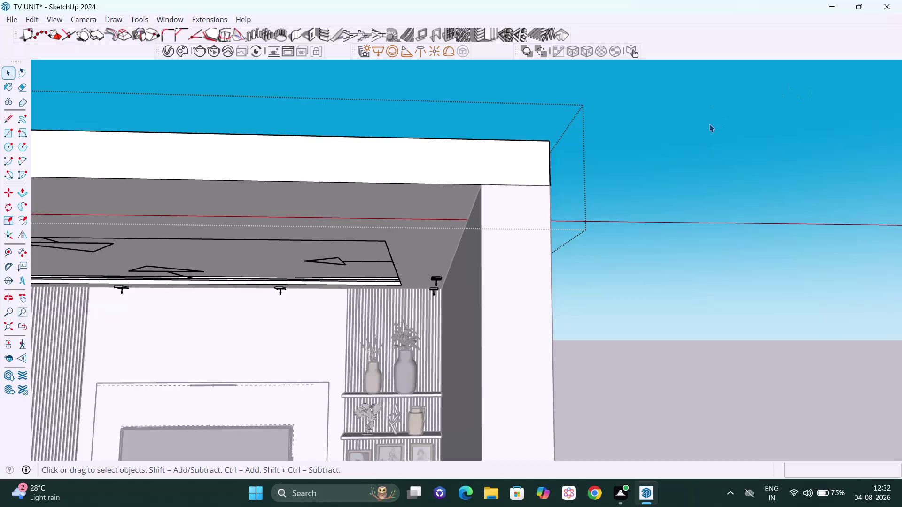
Pan and orbit the view toward the room's right ceiling corner.
key(h)
drag(588, 216, 808, 207)
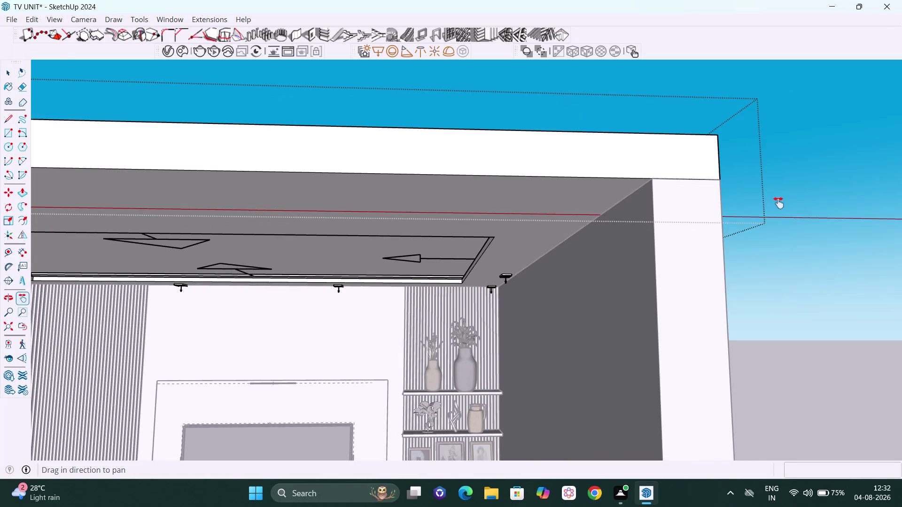
drag(486, 211, 632, 211)
middle_drag(652, 233, 586, 162)
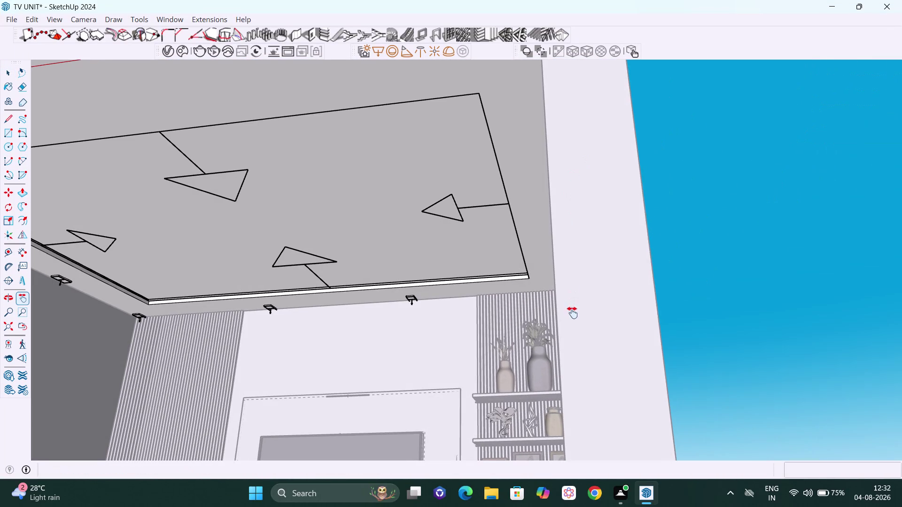
drag(589, 315, 835, 308)
scroll(up, 3)
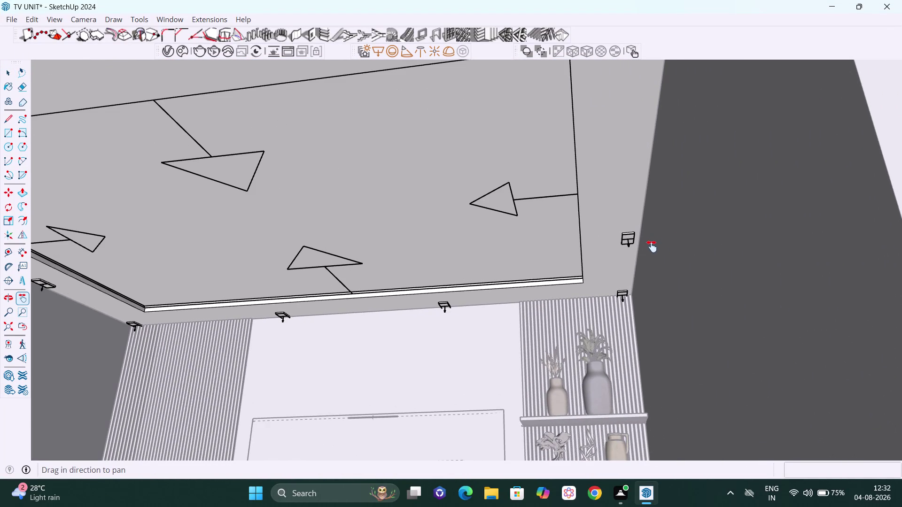
key(space)
scroll(down, 3)
middle_drag(691, 215, 688, 286)
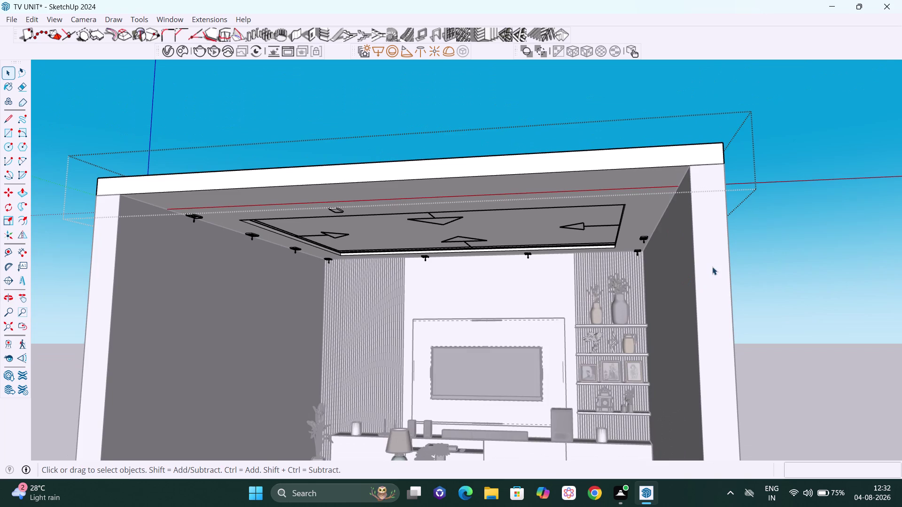
click(712, 266)
middle_drag(713, 264, 713, 286)
click(713, 273)
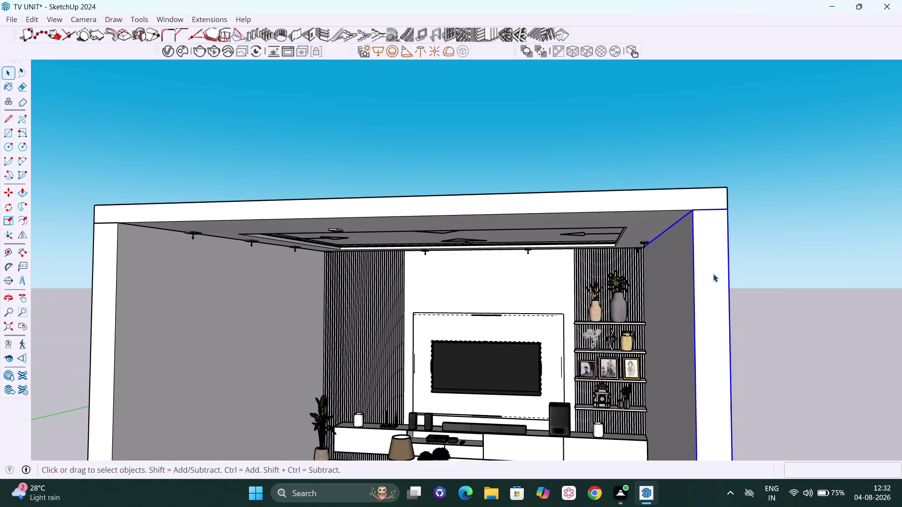
key(ctrl+h)
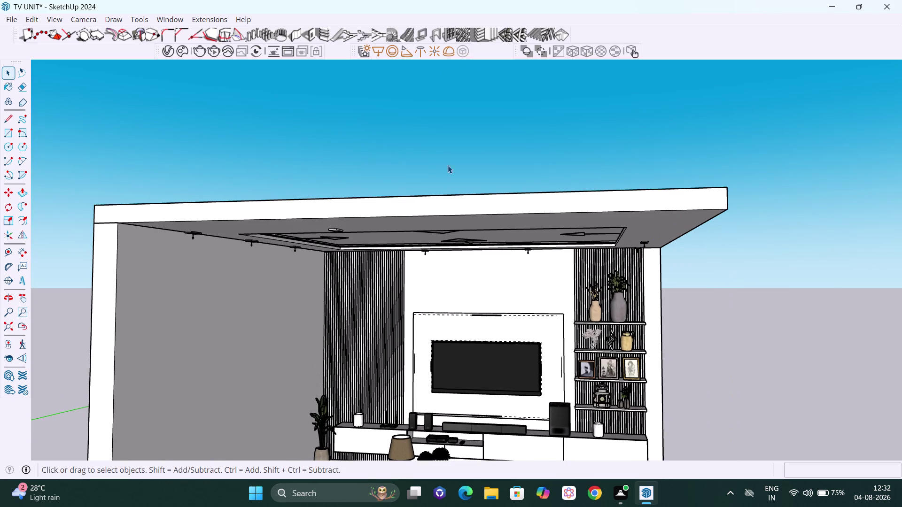
Open the ceiling group for editing and box-select the loose fixture in the border strip.
middle_drag(610, 242, 544, 173)
scroll(up, 3)
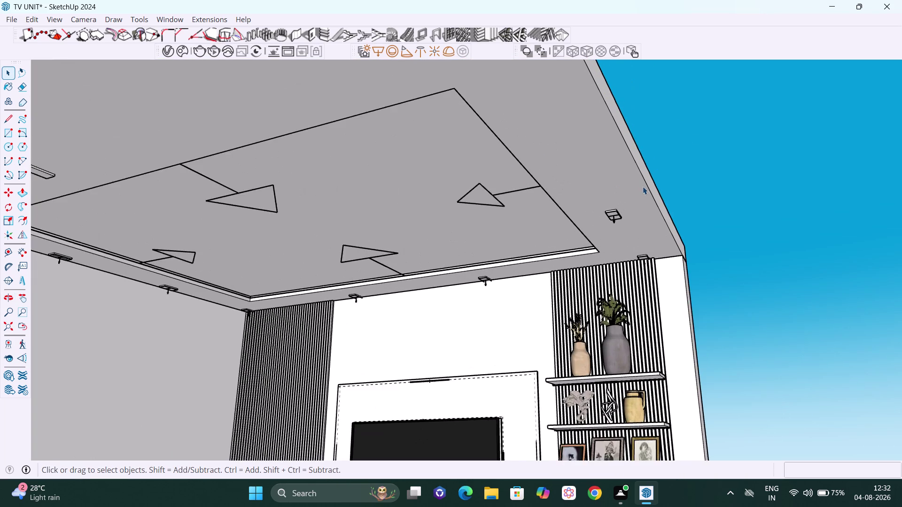
scroll(up, 3)
middle_drag(616, 211, 612, 188)
scroll(up, 3)
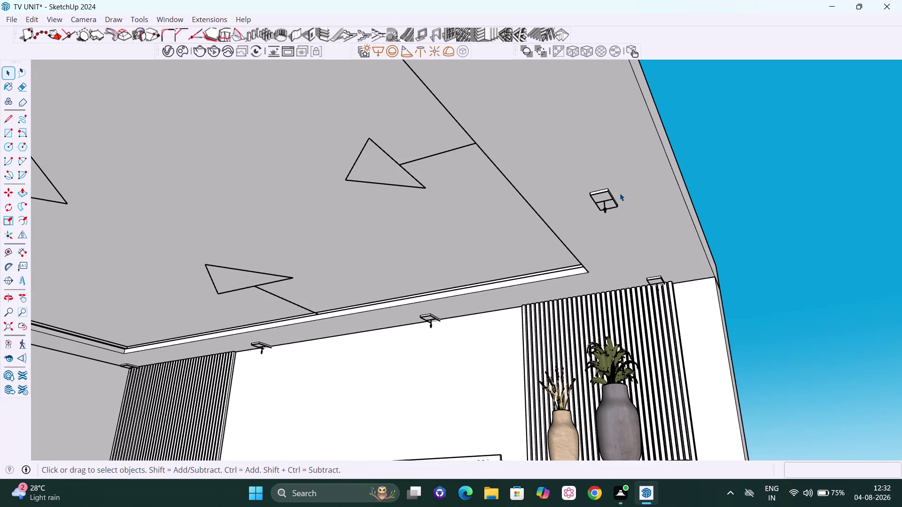
middle_drag(619, 193, 625, 169)
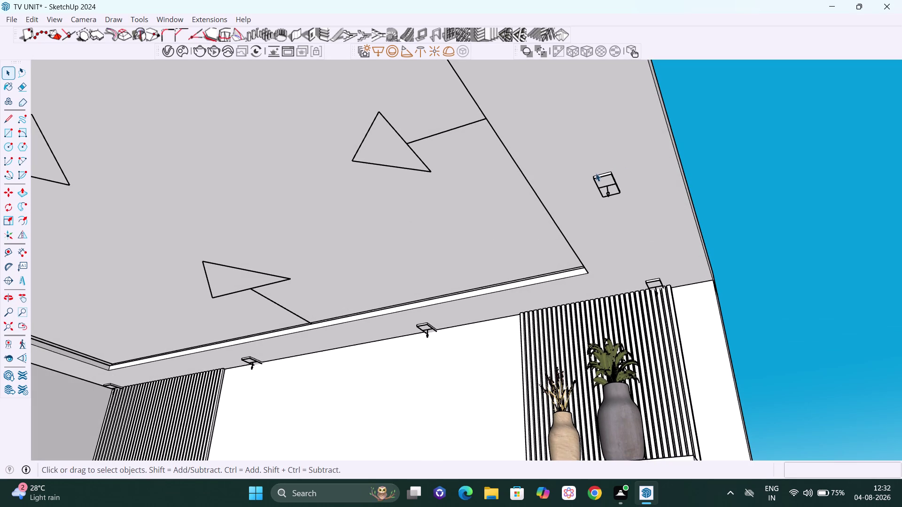
click(597, 176)
double_click(597, 176)
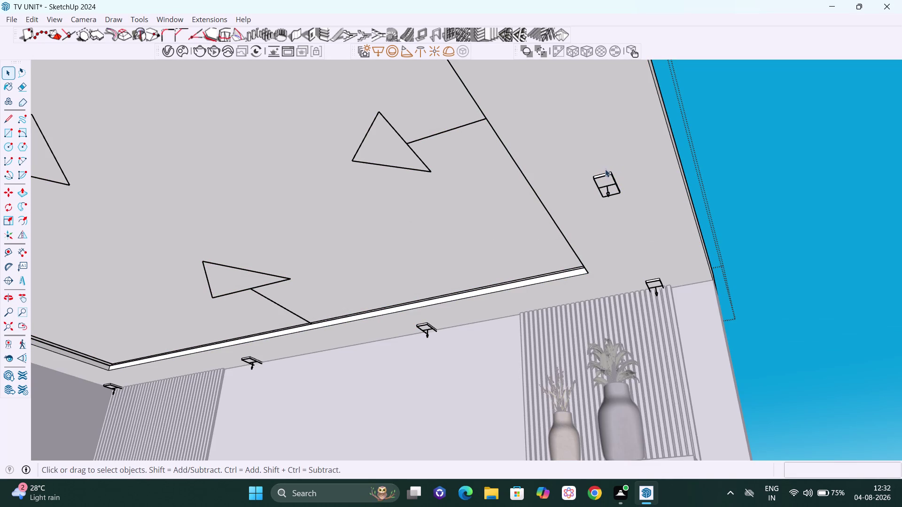
drag(617, 167, 600, 192)
drag(600, 192, 593, 195)
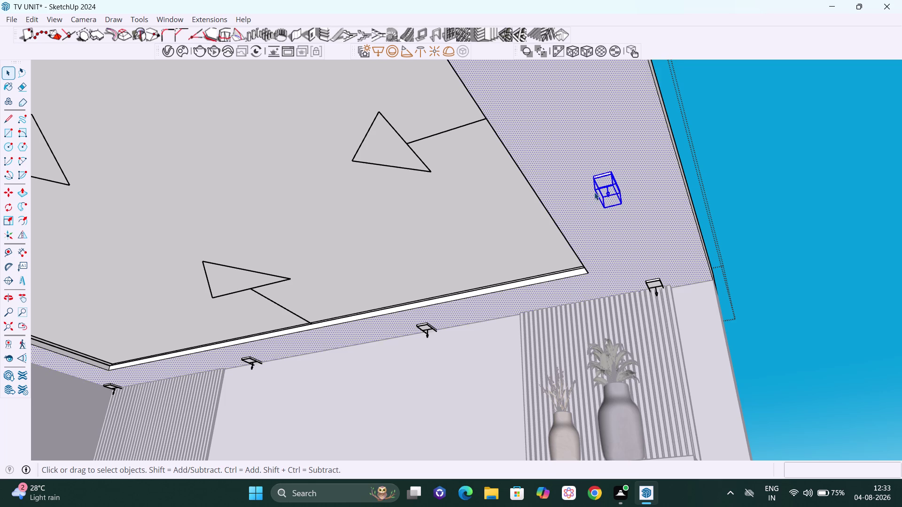
Delete the loose fixture, inspect the ceiling, then undo the deletion.
click(575, 174)
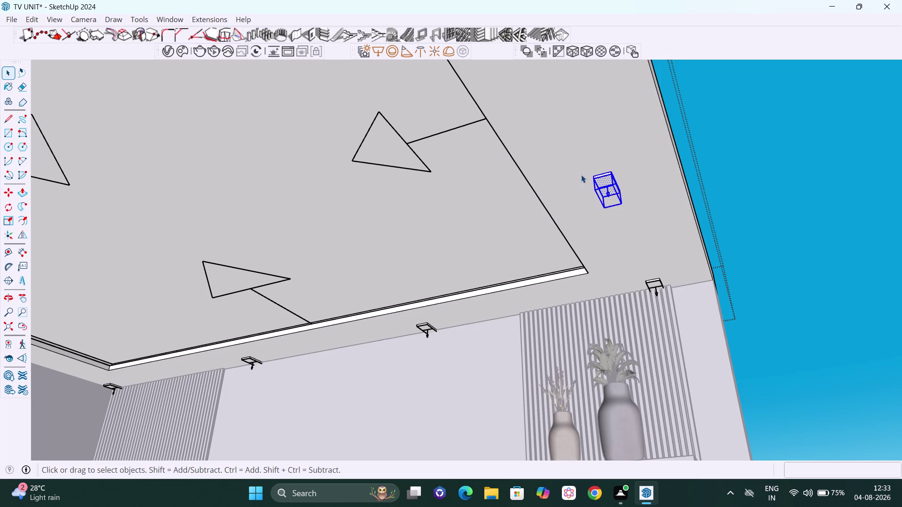
key(Delete)
scroll(down, 3)
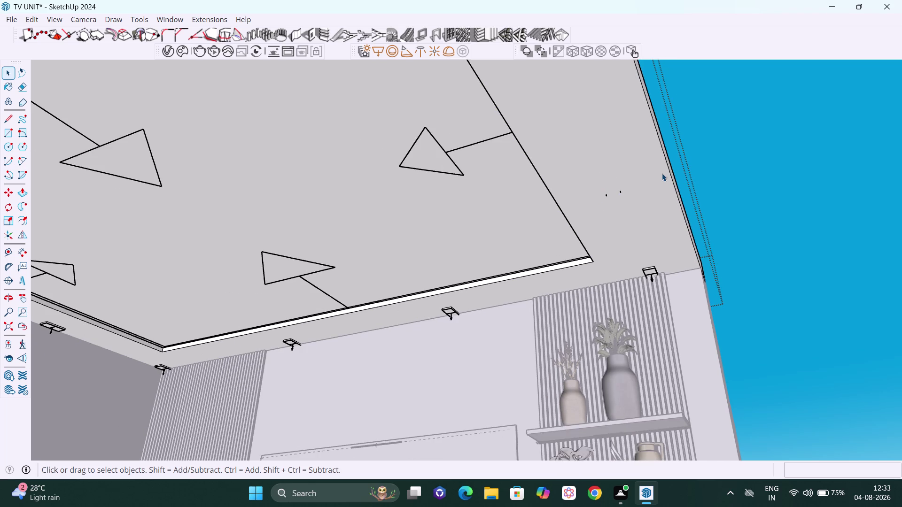
middle_drag(638, 182, 527, 308)
scroll(down, 3)
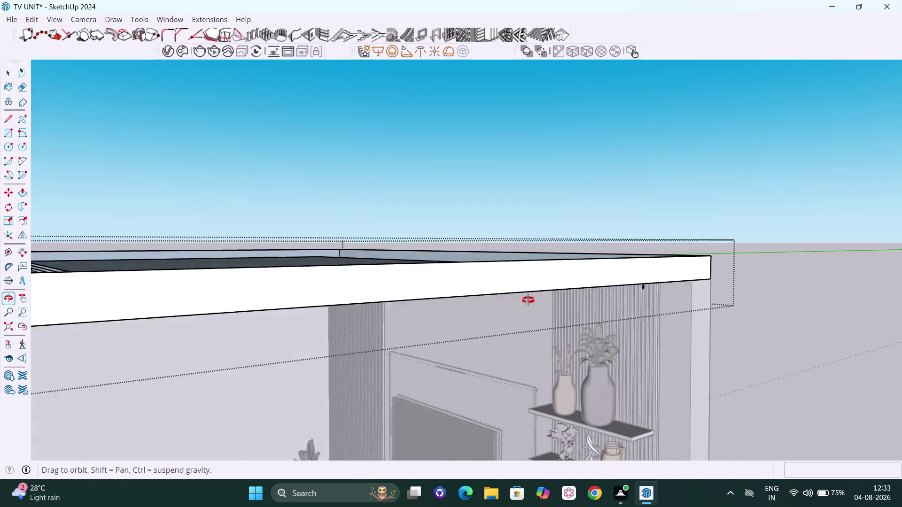
middle_drag(527, 308, 552, 248)
key(ctrl+z)
Box-select part of the restored fixture and delete it.
middle_drag(564, 236, 528, 365)
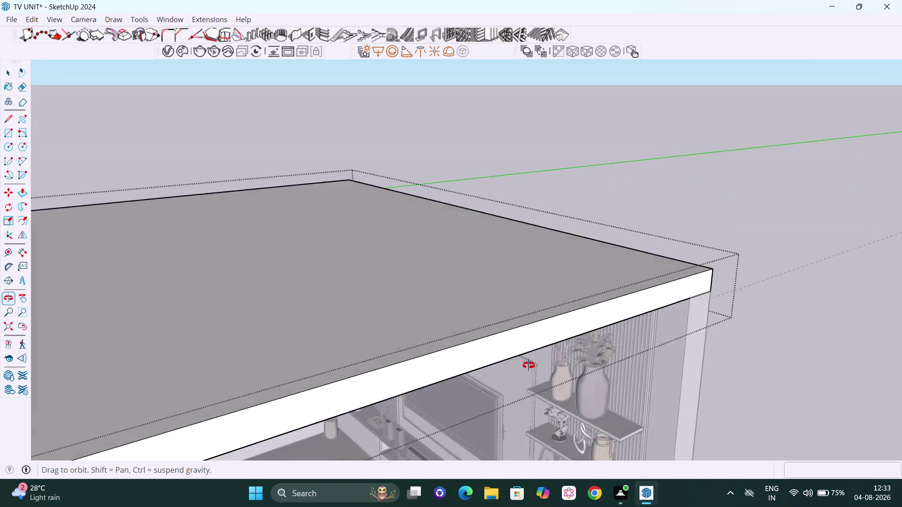
middle_drag(528, 365, 626, 189)
scroll(up, 3)
middle_drag(565, 230, 611, 183)
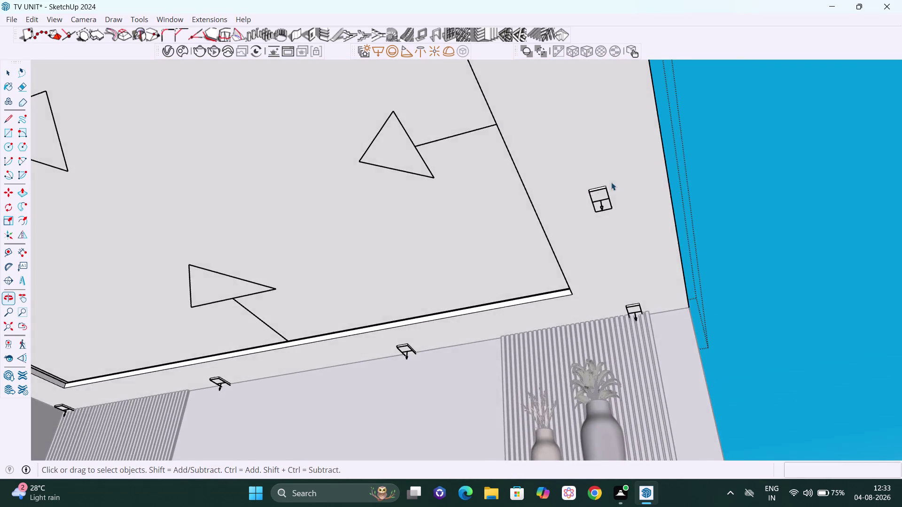
scroll(up, 3)
drag(579, 185, 627, 208)
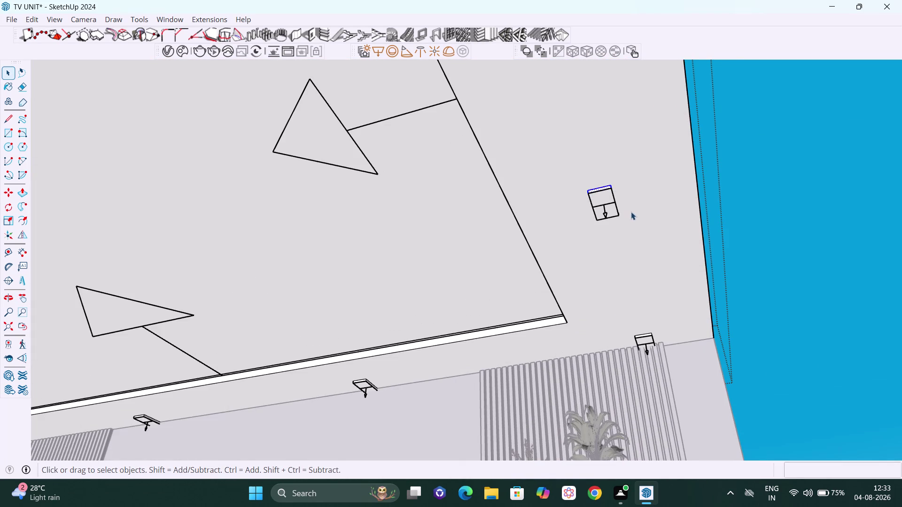
key(Delete)
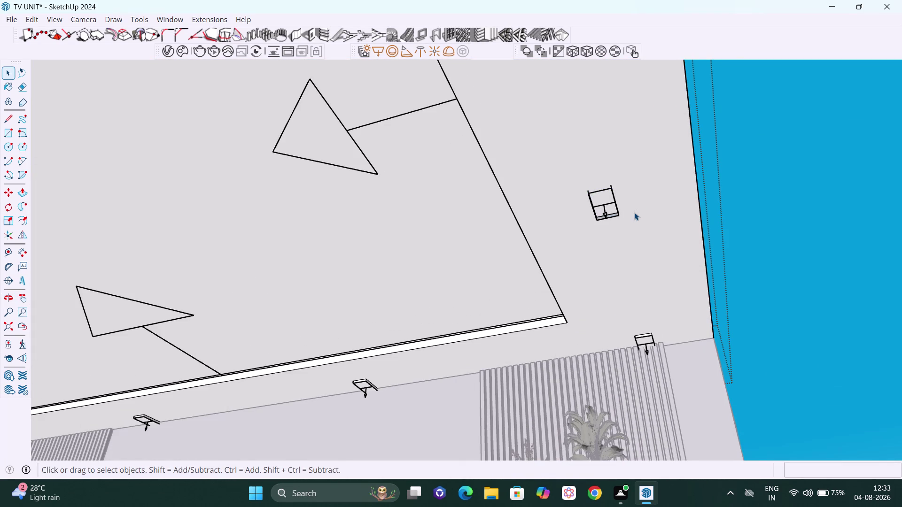
Select the remaining loose fixture from below and delete it.
middle_drag(647, 187, 548, 172)
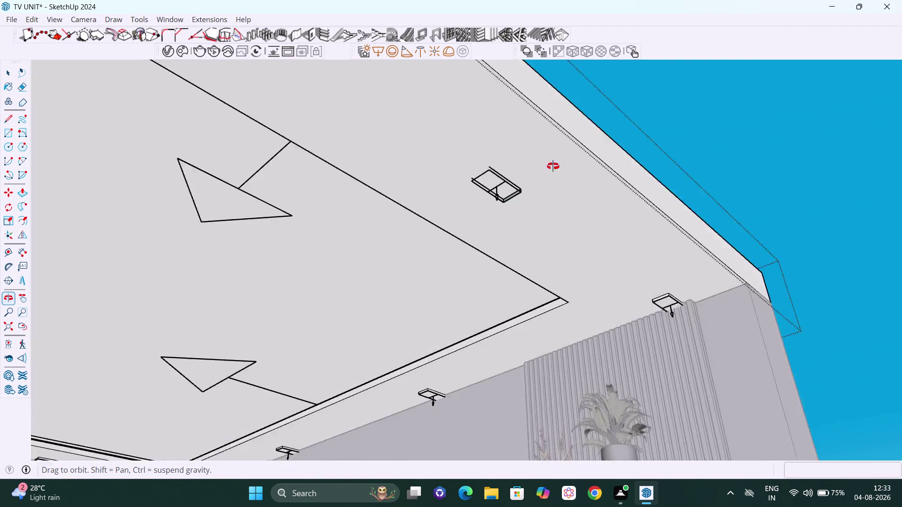
middle_drag(549, 172, 598, 145)
scroll(down, 3)
middle_drag(585, 156, 606, 146)
click(566, 165)
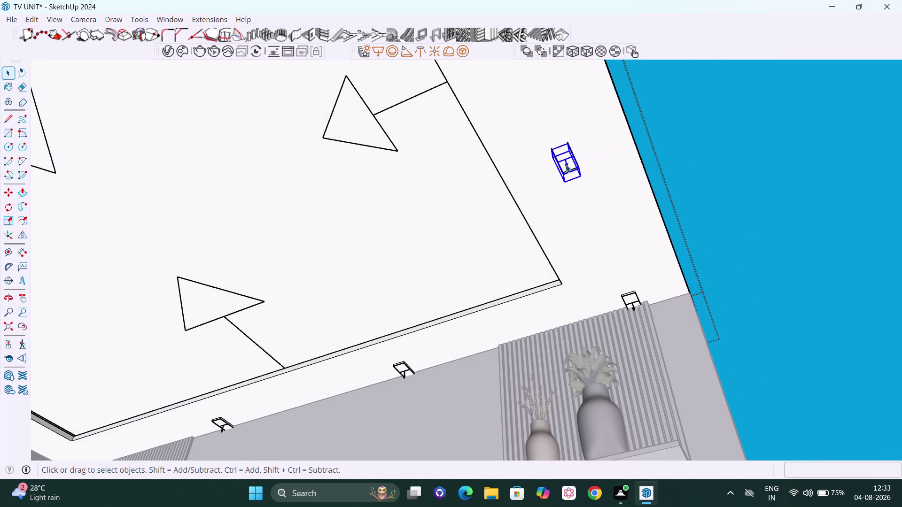
key(Delete)
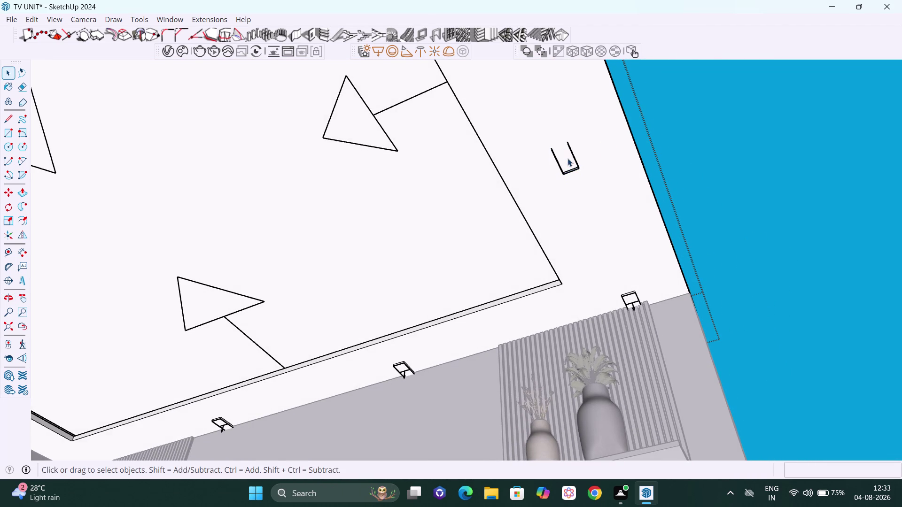
Erase the fixture's leftover lines and stray point, then select the border ceiling strip.
key(e)
drag(573, 140, 551, 164)
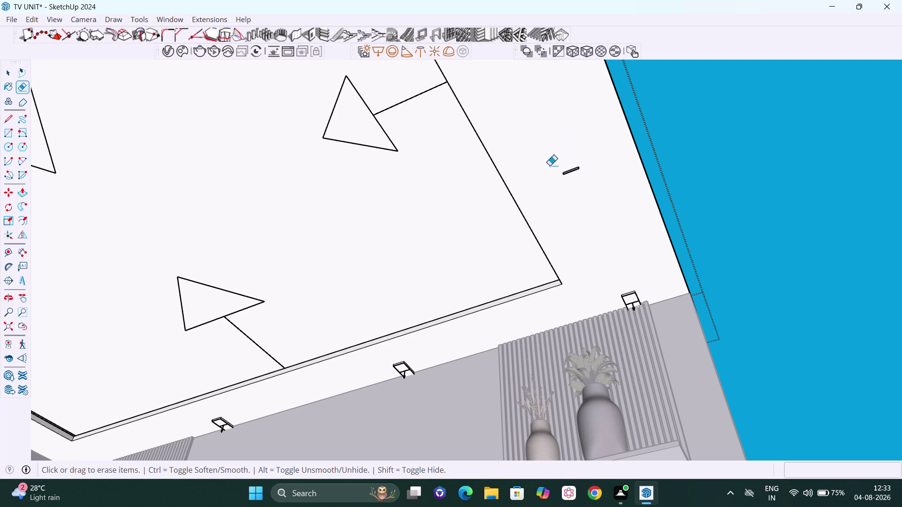
drag(582, 163, 555, 180)
middle_drag(630, 150, 544, 163)
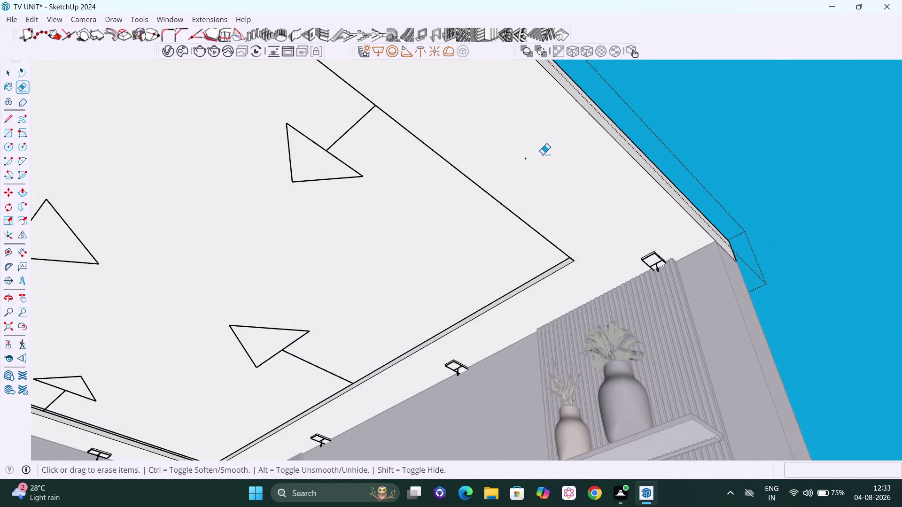
scroll(up, 3)
drag(528, 157, 511, 166)
key(space)
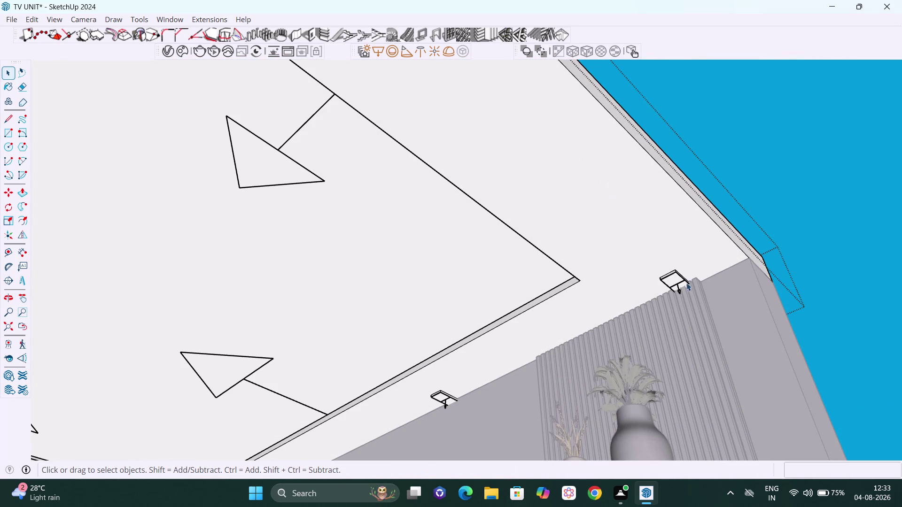
drag(683, 260, 658, 279)
Select the border ceiling face together with its edges.
right_click(670, 276)
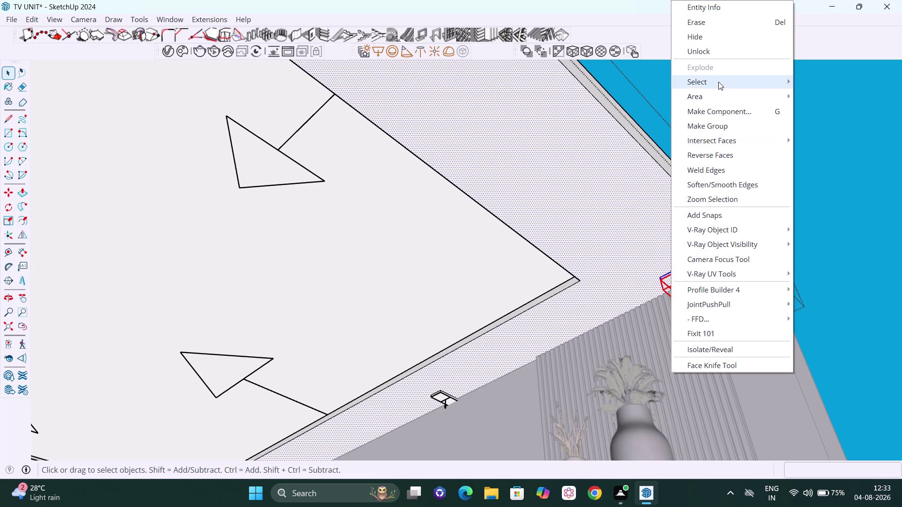
click(725, 52)
click(793, 234)
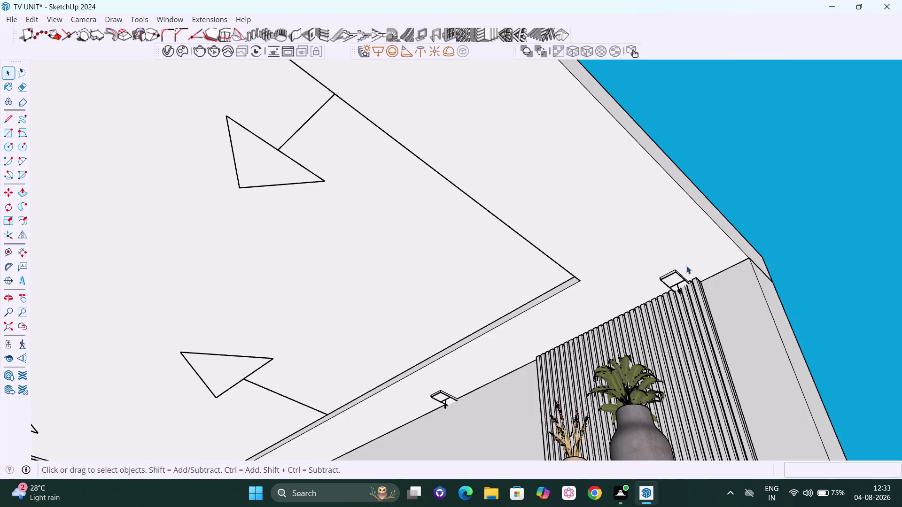
click(663, 278)
double_click(675, 276)
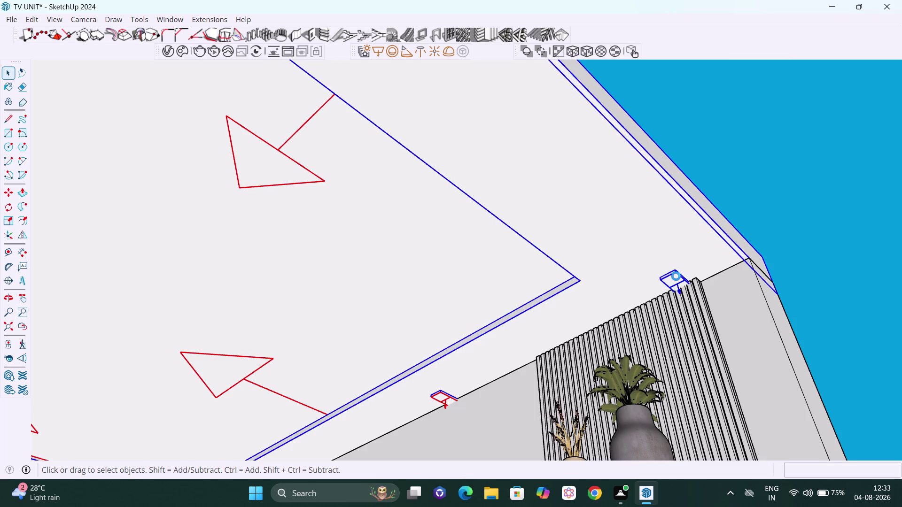
scroll(down, 3)
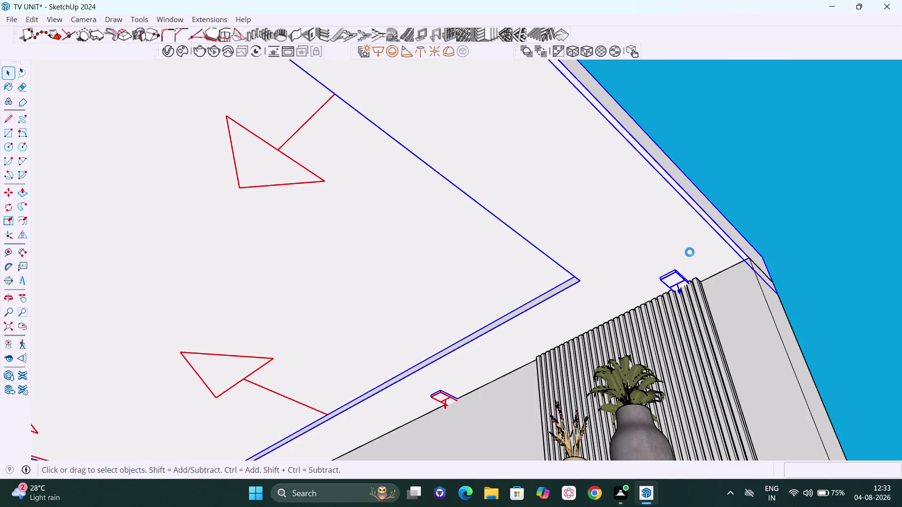
middle_click(690, 252)
scroll(down, 3)
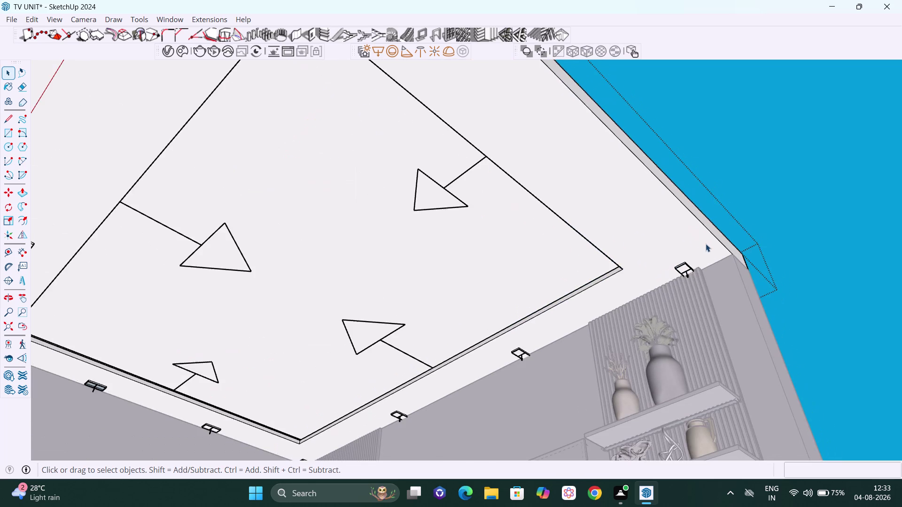
Select and delete the fixture beside the fluted panel, then view the ceiling from below.
middle_drag(703, 232, 711, 213)
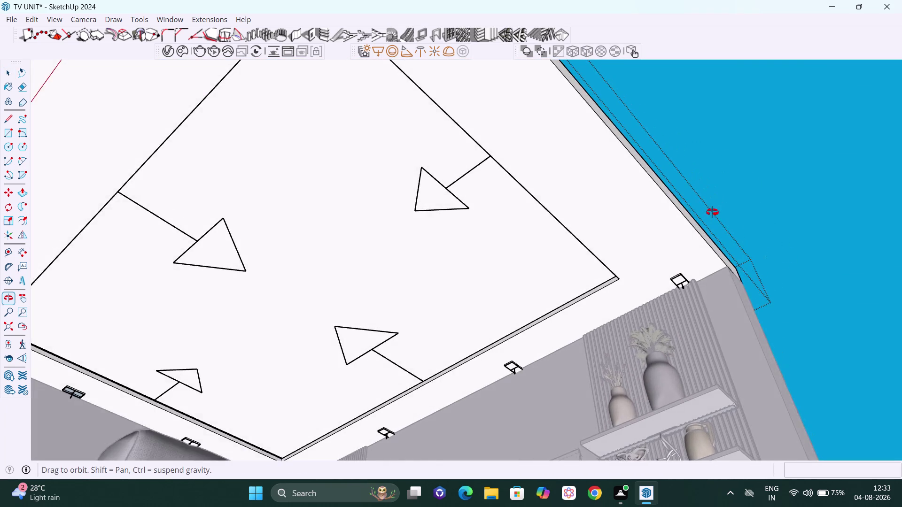
middle_drag(712, 213, 717, 208)
scroll(up, 3)
scroll(up, 3)
scroll(up, 3)
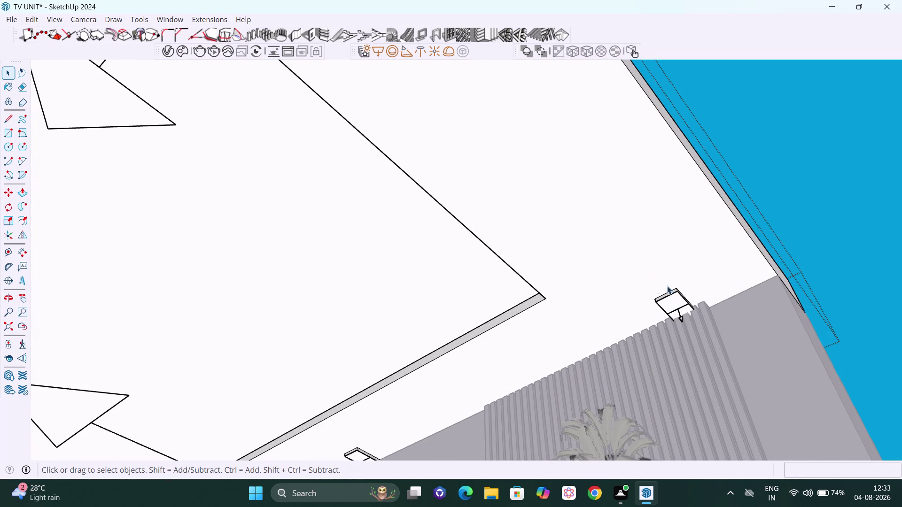
drag(650, 287, 688, 303)
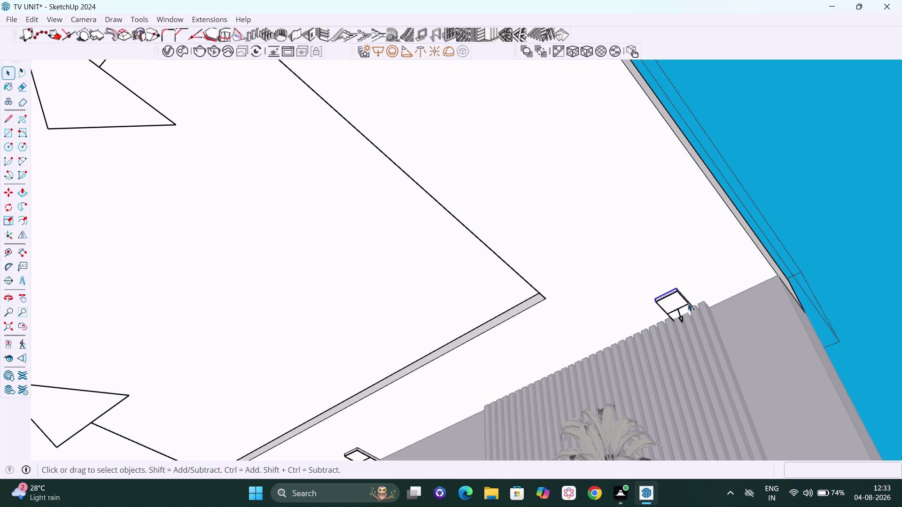
key(Delete)
scroll(down, 3)
middle_drag(660, 302, 604, 460)
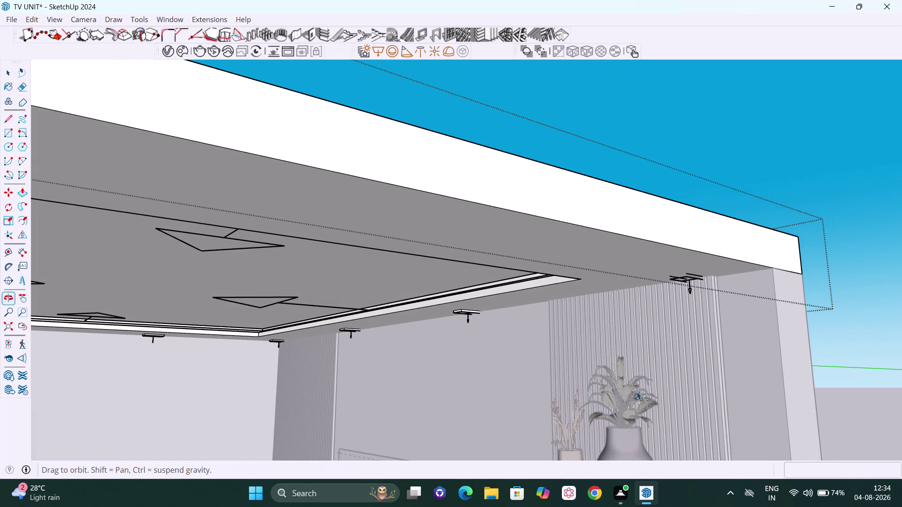
Erase the downlight fixture's edges beside the fluted wall panel.
middle_drag(651, 353, 704, 201)
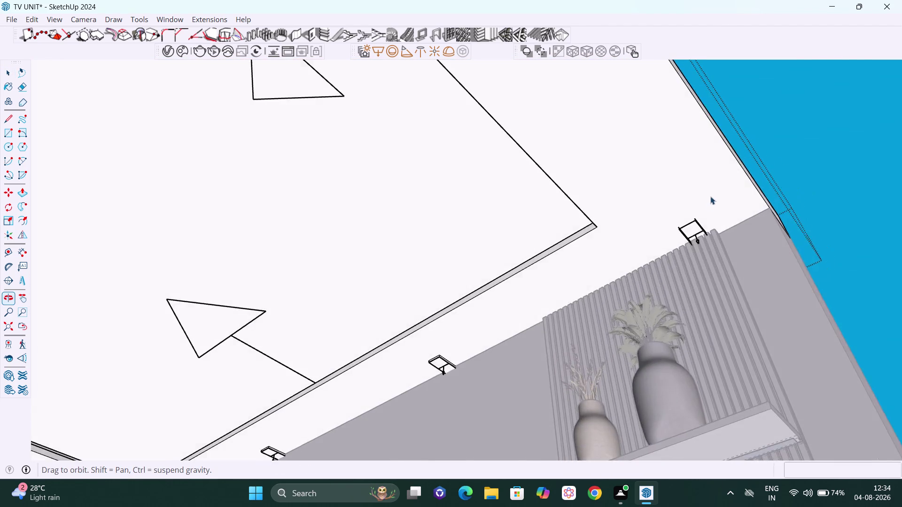
scroll(up, 3)
scroll(up, 3)
middle_drag(675, 261, 670, 267)
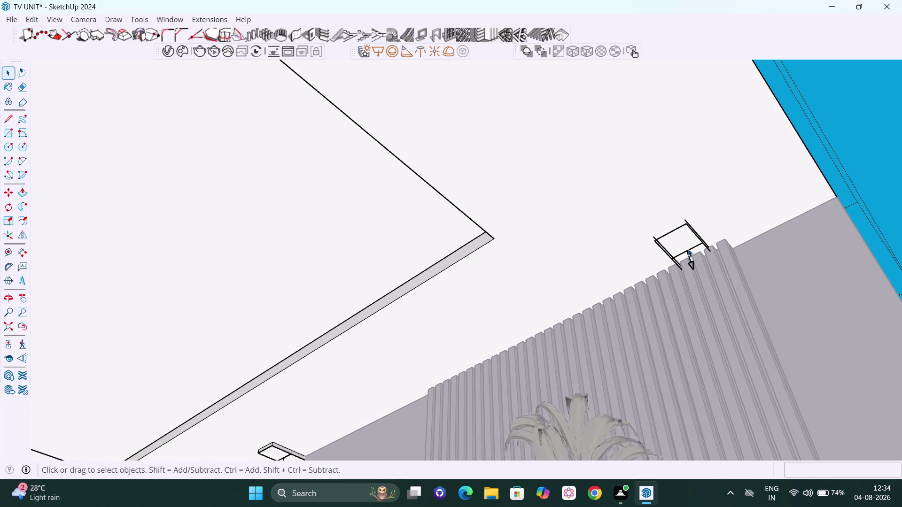
scroll(up, 3)
click(690, 248)
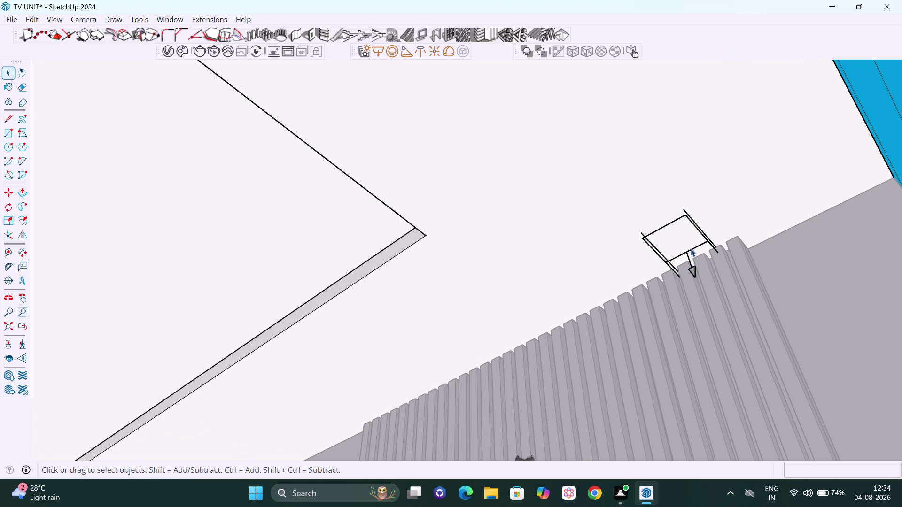
key(Delete)
key(e)
drag(660, 233, 645, 258)
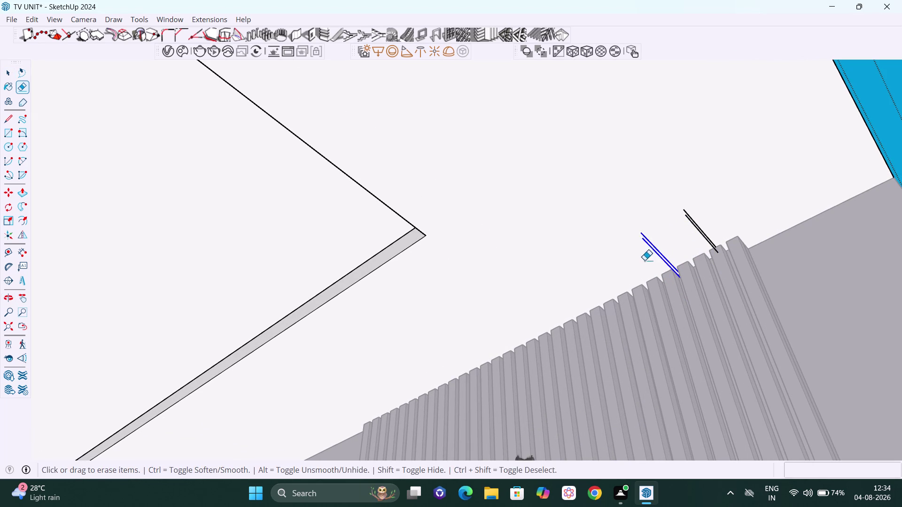
drag(712, 226, 693, 246)
Zoom out to the whole room and select the false ceiling group.
scroll(down, 3)
middle_drag(728, 249, 622, 301)
middle_drag(710, 150, 703, 205)
scroll(up, 3)
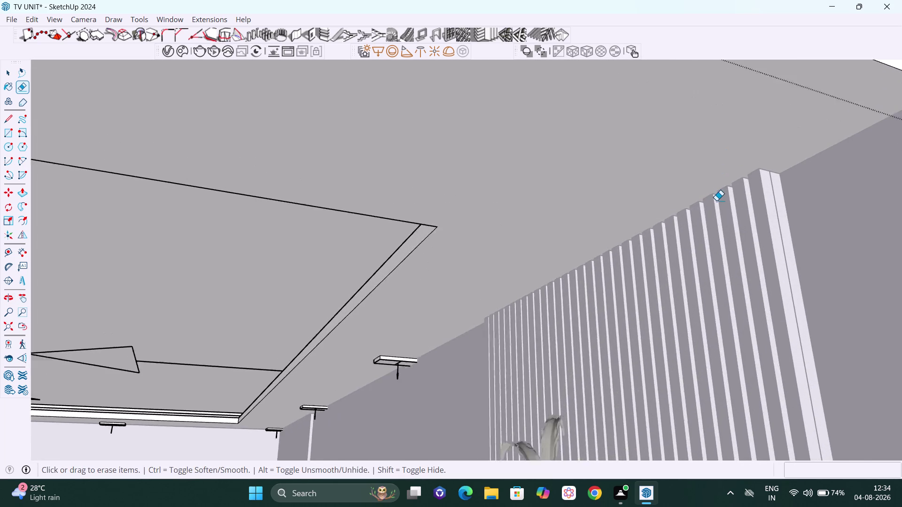
scroll(up, 3)
scroll(down, 3)
key(space)
scroll(down, 3)
scroll(down, 3)
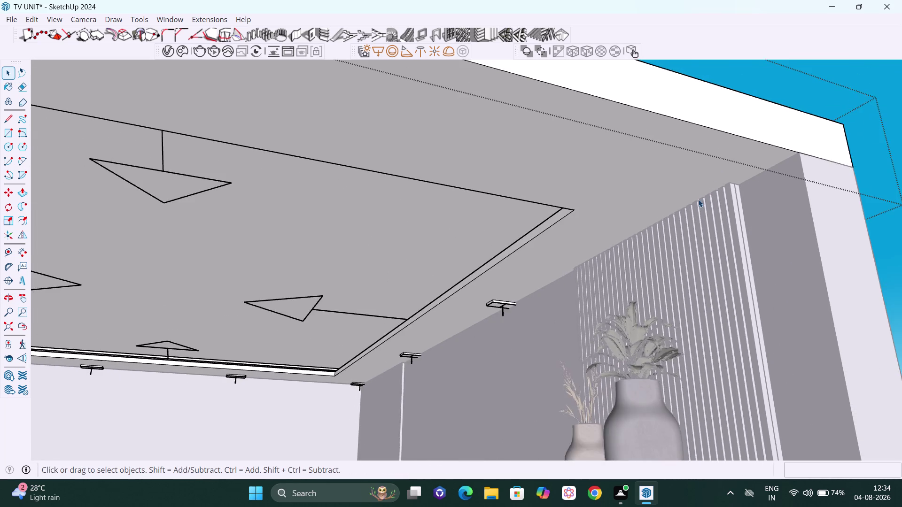
scroll(down, 3)
scroll(down, 3)
click(834, 224)
scroll(down, 3)
middle_drag(532, 204, 668, 315)
click(430, 221)
scroll(down, 3)
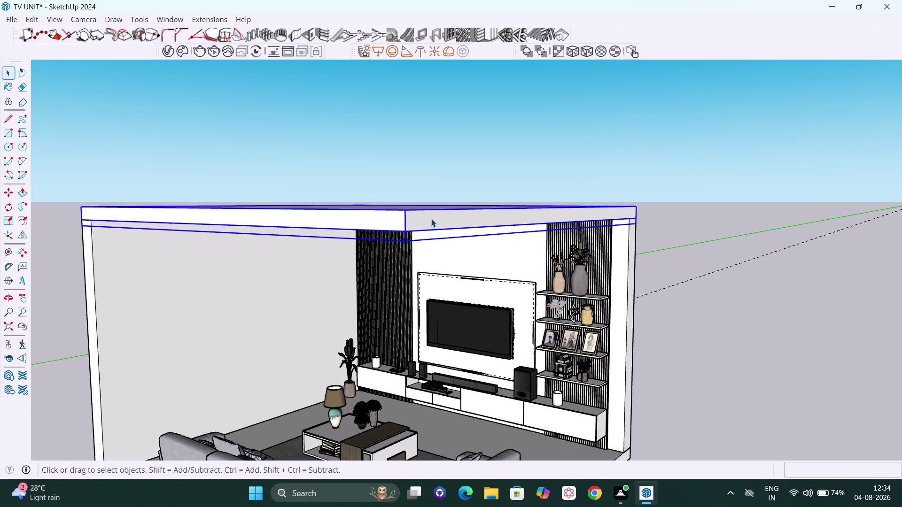
Isolate the false ceiling group so it is shown on its own.
scroll(down, 3)
right_click(447, 227)
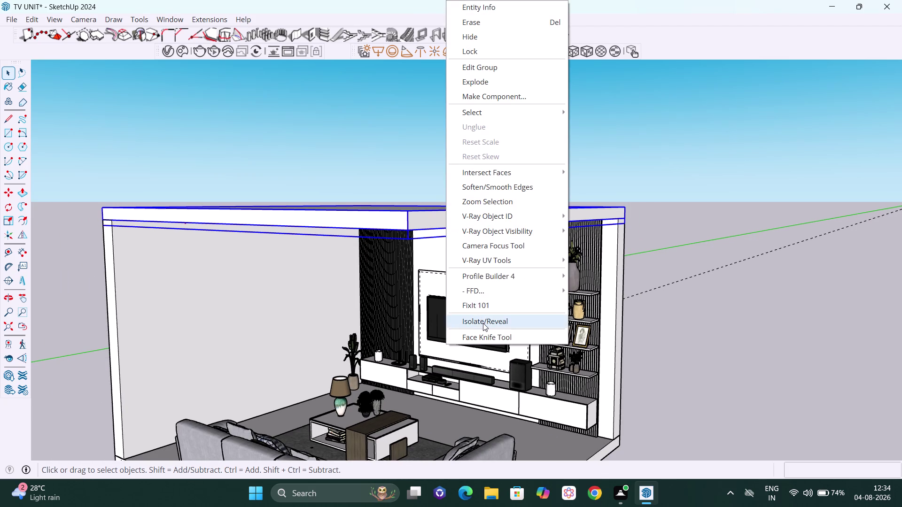
click(483, 323)
right_click(520, 217)
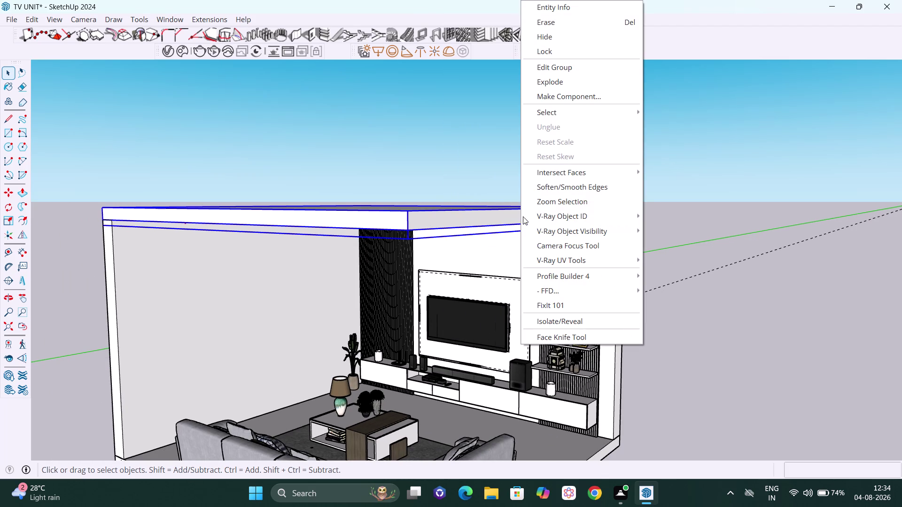
click(581, 326)
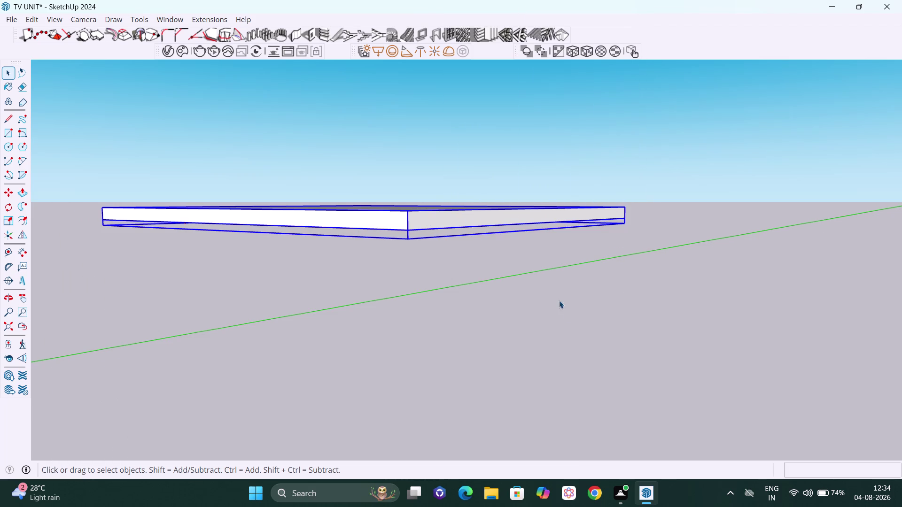
click(652, 279)
Zoom in under the ceiling to the small piece near the edge and try erasing it.
middle_drag(458, 204, 533, 7)
scroll(up, 3)
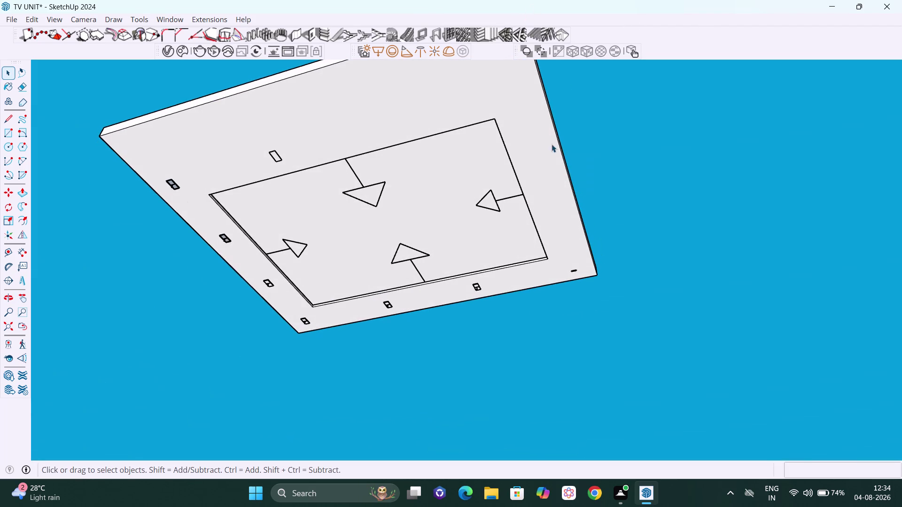
scroll(up, 3)
scroll(up, 3)
middle_drag(579, 287, 583, 259)
scroll(up, 3)
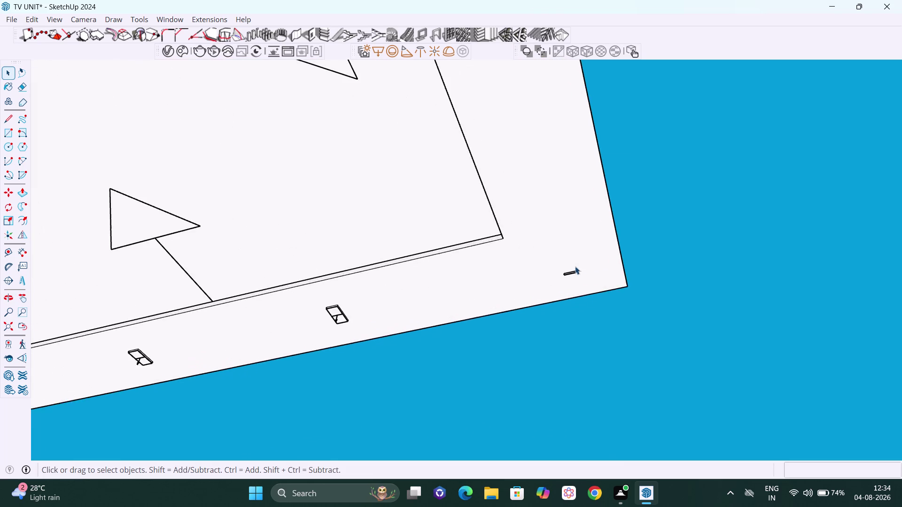
scroll(up, 3)
scroll(up, 3)
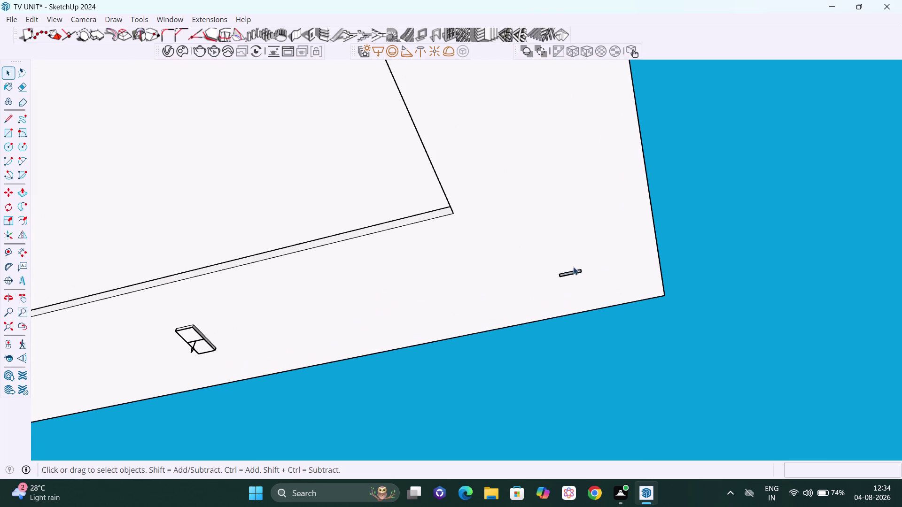
key(e)
drag(577, 268, 577, 279)
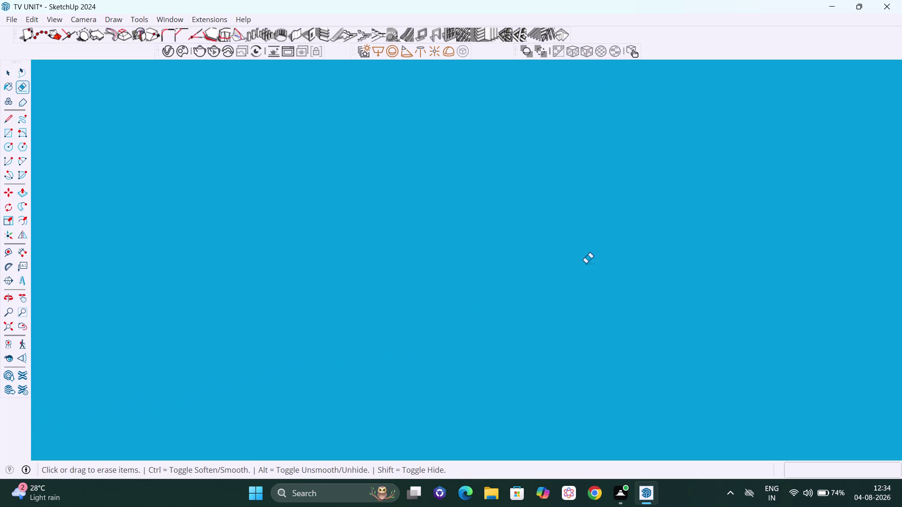
Delete the small piece near the edge and erase its leftover edges.
key(ctrl+z)
key(space)
double_click(586, 262)
click(586, 264)
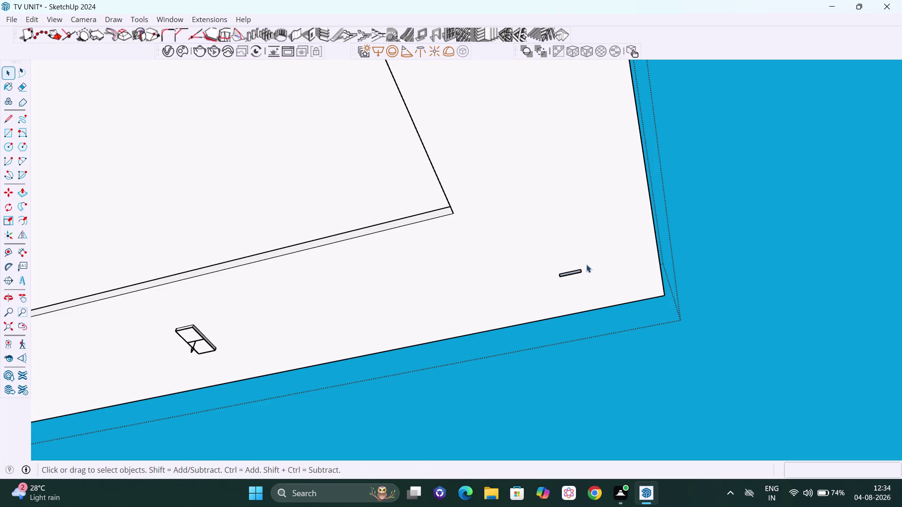
scroll(up, 3)
click(576, 271)
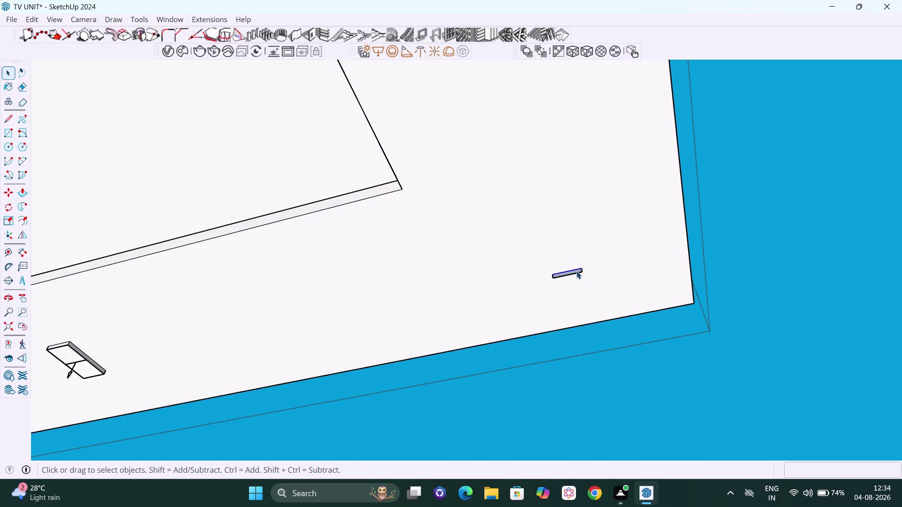
key(Delete)
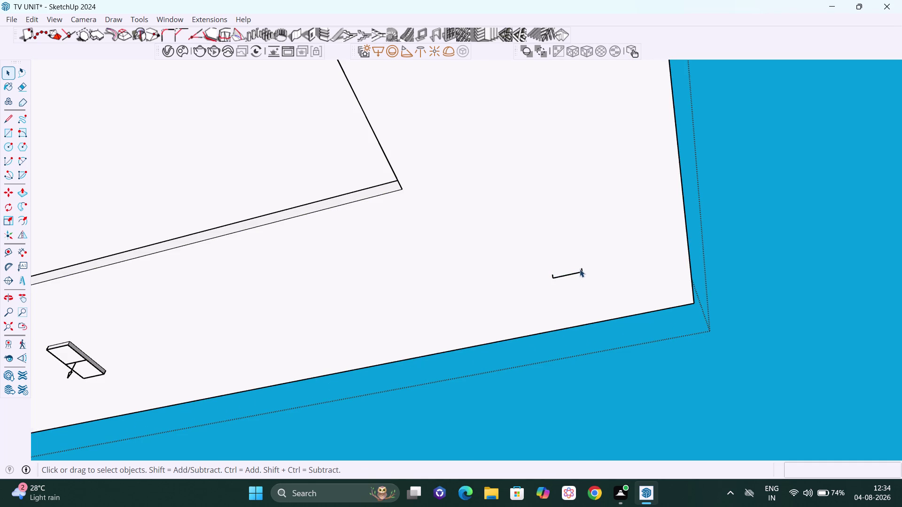
key(e)
drag(571, 264, 575, 281)
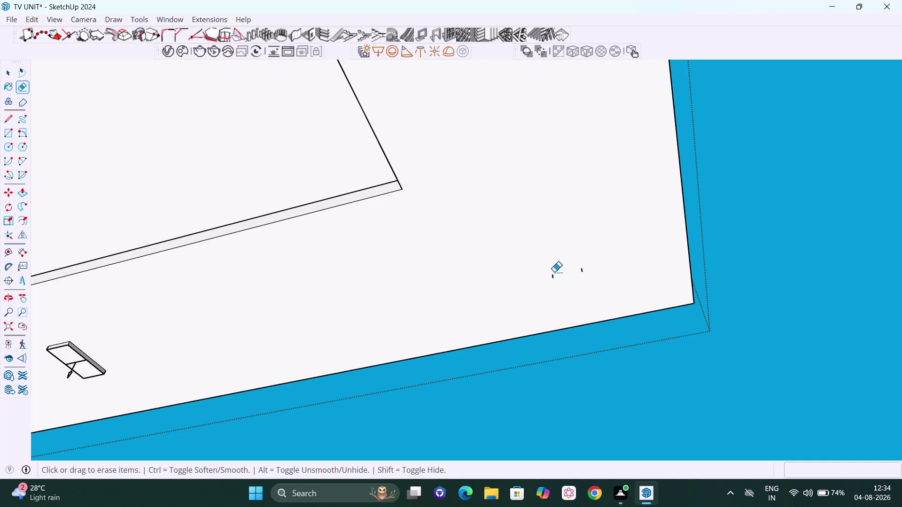
drag(554, 272, 553, 284)
drag(608, 267, 567, 273)
Orbit and zoom the underside view to the small rectangular piece.
scroll(down, 3)
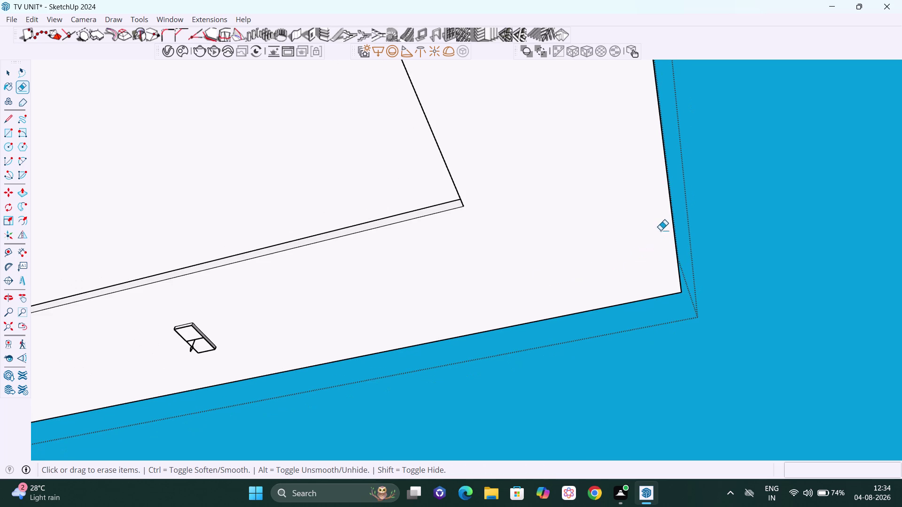
middle_drag(619, 247, 464, 433)
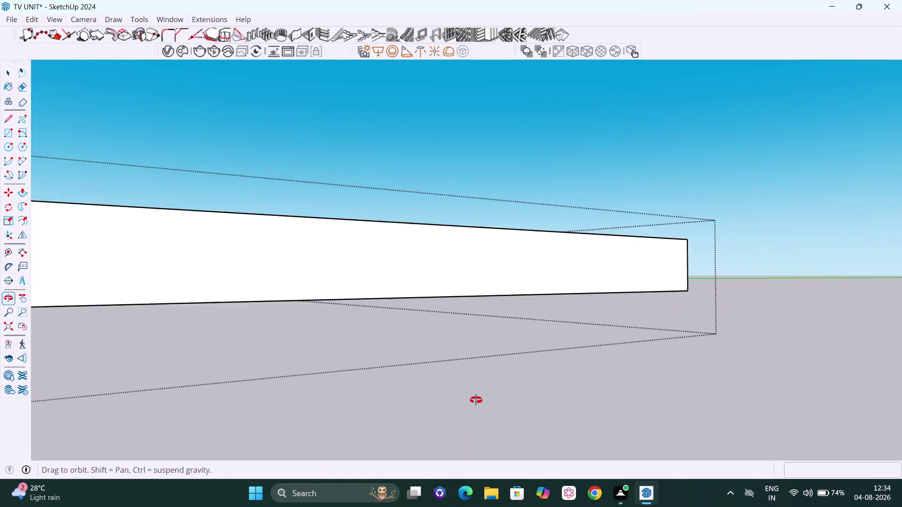
middle_drag(465, 433, 674, 272)
scroll(down, 3)
scroll(down, 3)
scroll(down, 3)
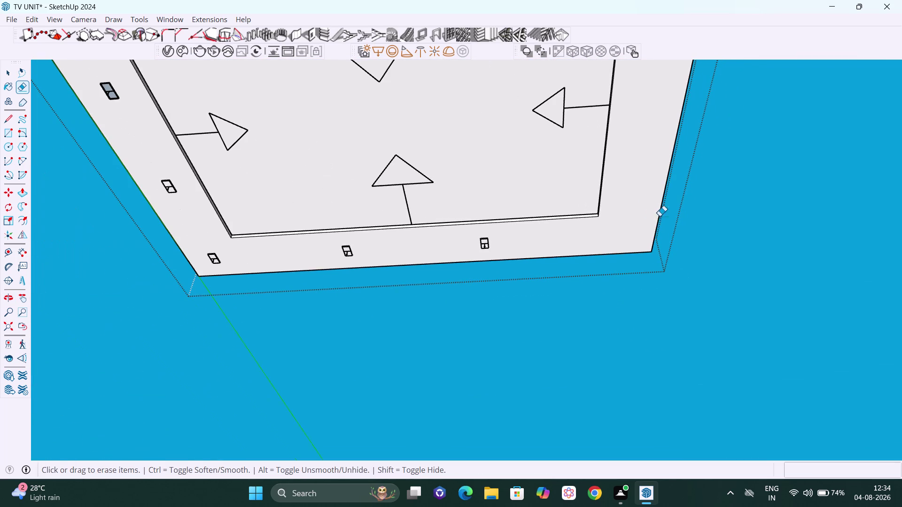
key(h)
drag(547, 181, 759, 248)
scroll(down, 3)
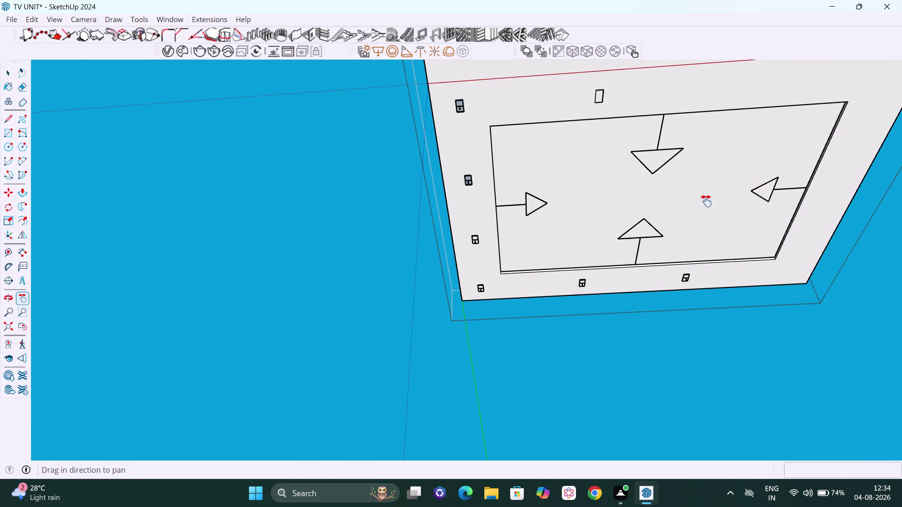
scroll(up, 3)
scroll(up, 3)
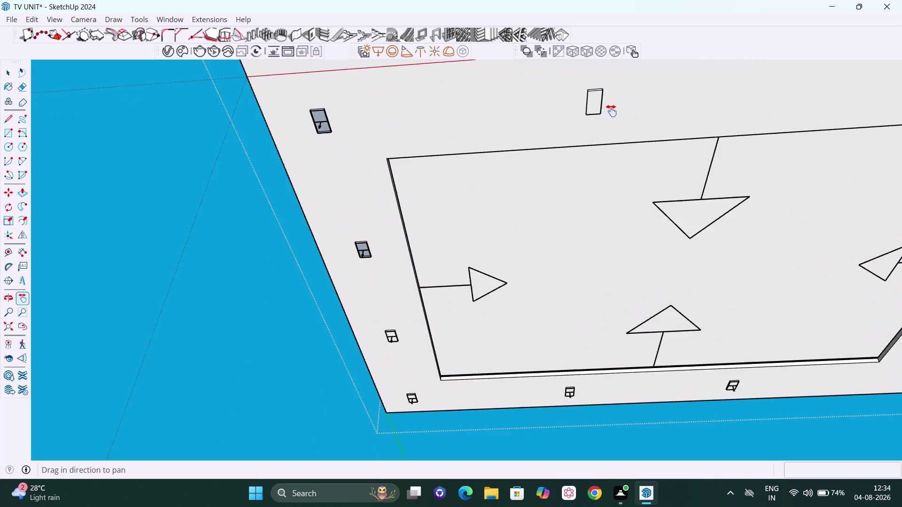
scroll(up, 3)
middle_drag(590, 103, 579, 131)
scroll(up, 3)
scroll(up, 3)
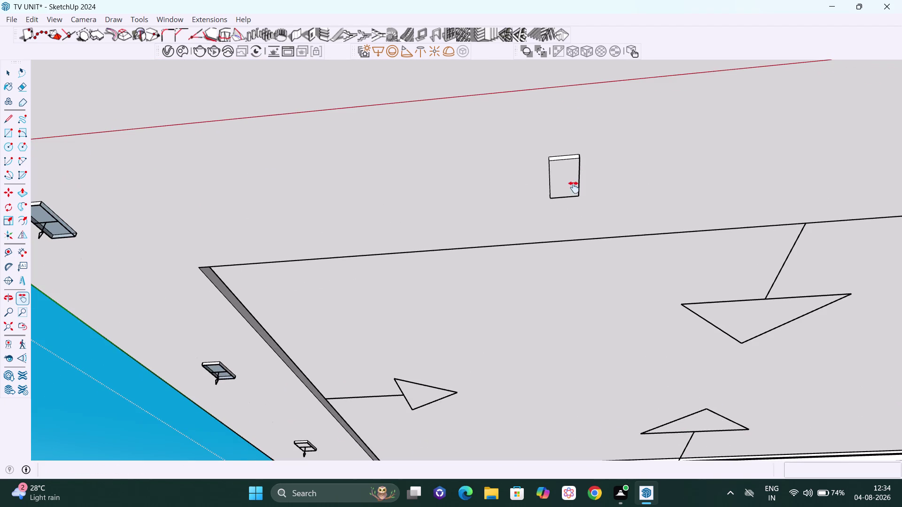
Erase the small rectangular piece's edges and all its leftover fragments.
key(Escape)
drag(567, 155, 566, 162)
drag(545, 172, 559, 178)
drag(578, 180, 583, 179)
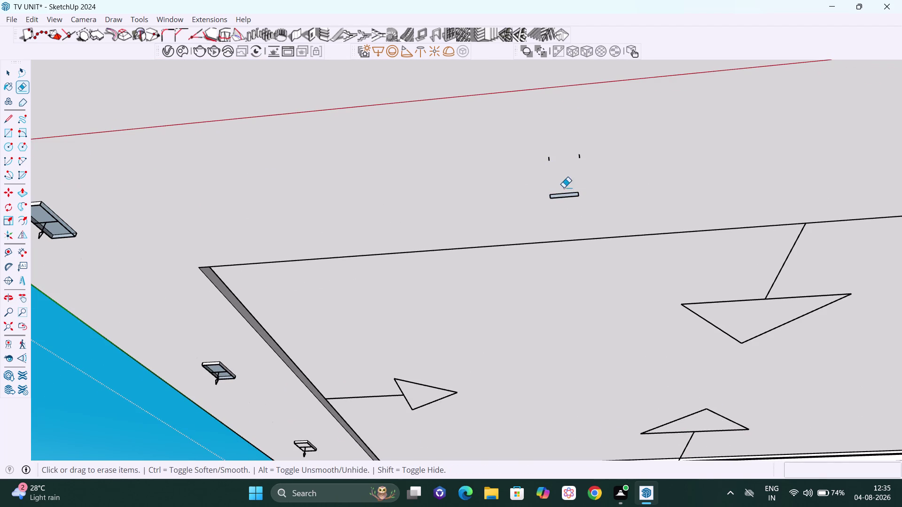
drag(564, 188, 565, 204)
drag(549, 155, 545, 166)
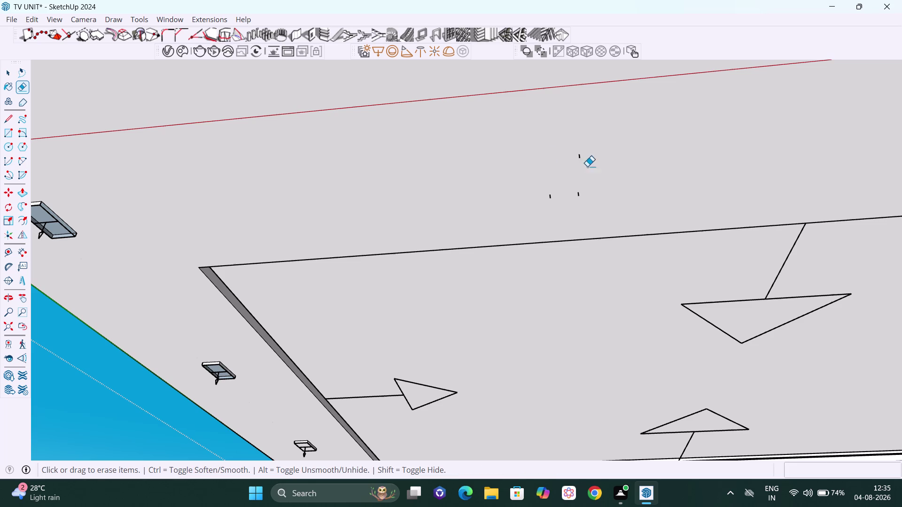
drag(586, 154, 576, 161)
drag(579, 190, 583, 198)
drag(582, 197, 576, 199)
drag(549, 198, 567, 199)
drag(570, 196, 585, 198)
Orbit the ceiling underside toward the fixtures near the corner.
scroll(down, 3)
scroll(down, 3)
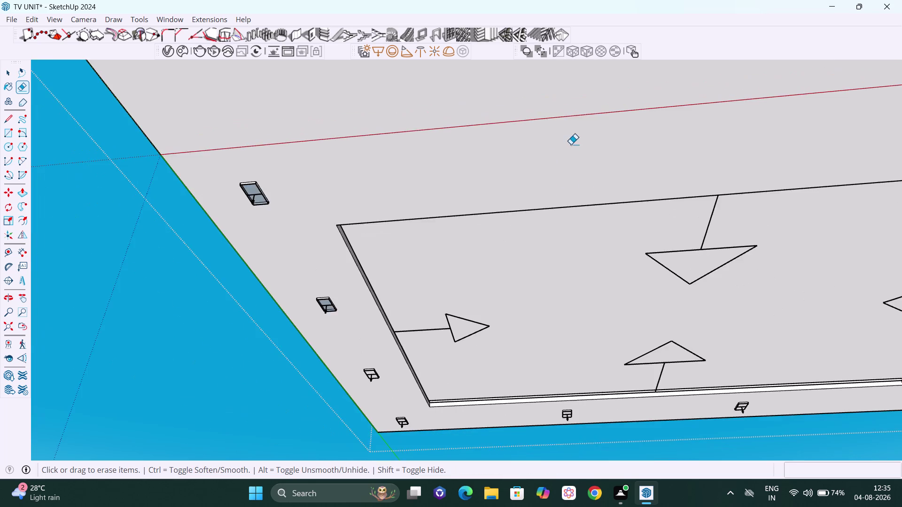
scroll(down, 3)
middle_drag(585, 142, 728, 177)
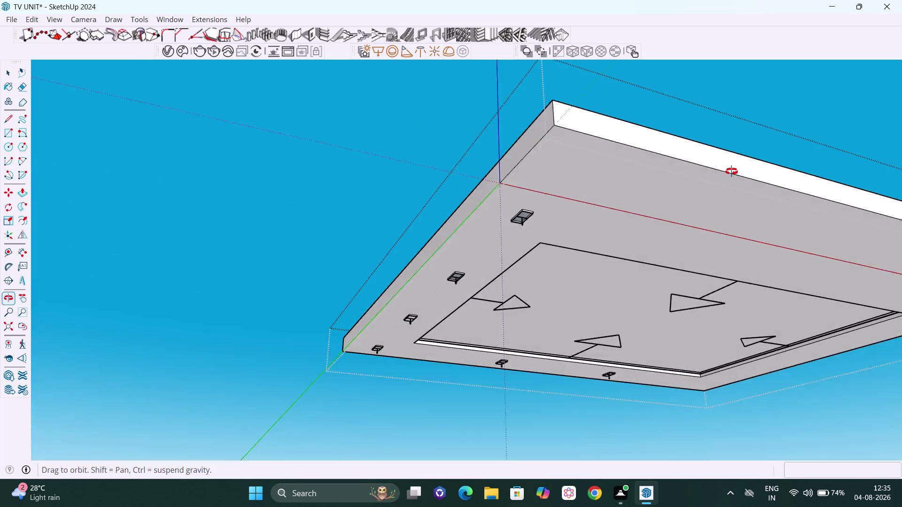
middle_drag(728, 176, 734, 162)
scroll(up, 3)
scroll(up, 3)
middle_drag(521, 193, 522, 201)
scroll(up, 3)
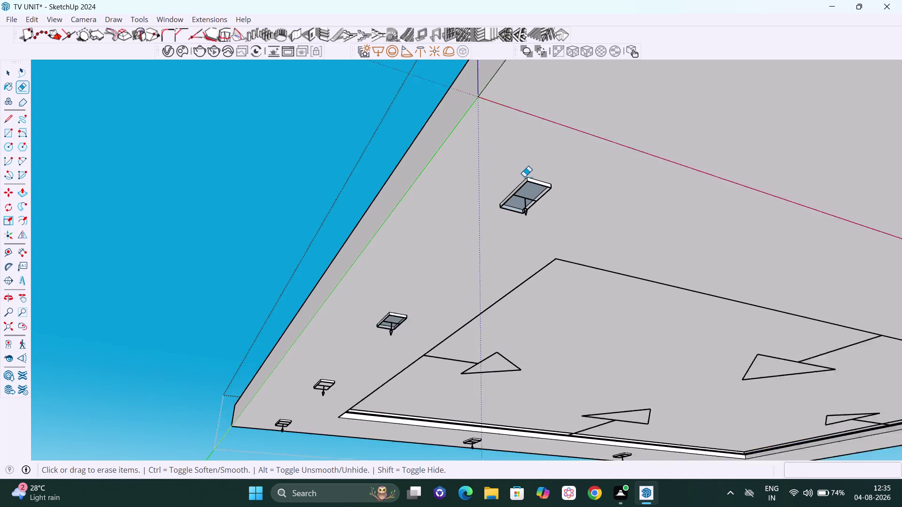
scroll(up, 3)
Select the stray rectangular cutout near the corner of the ceiling underside.
drag(528, 184, 534, 198)
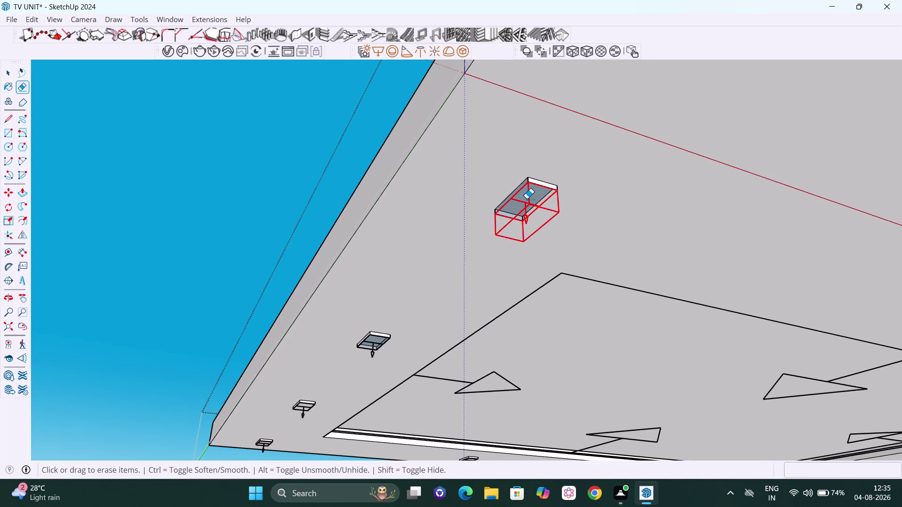
right_click(526, 199)
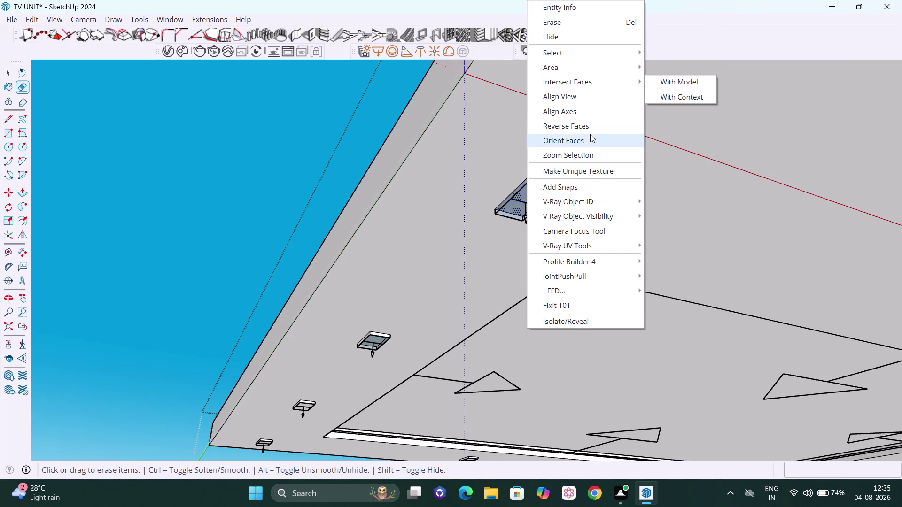
key(space)
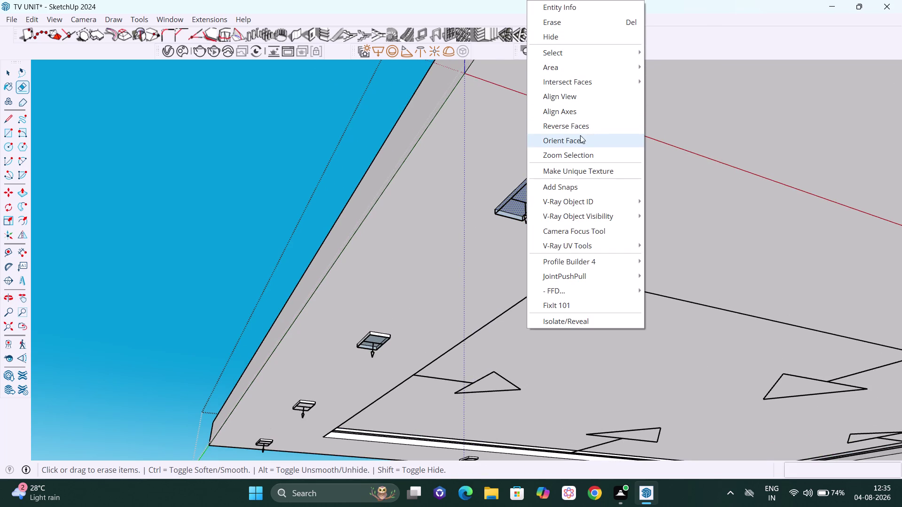
click(342, 114)
key(space)
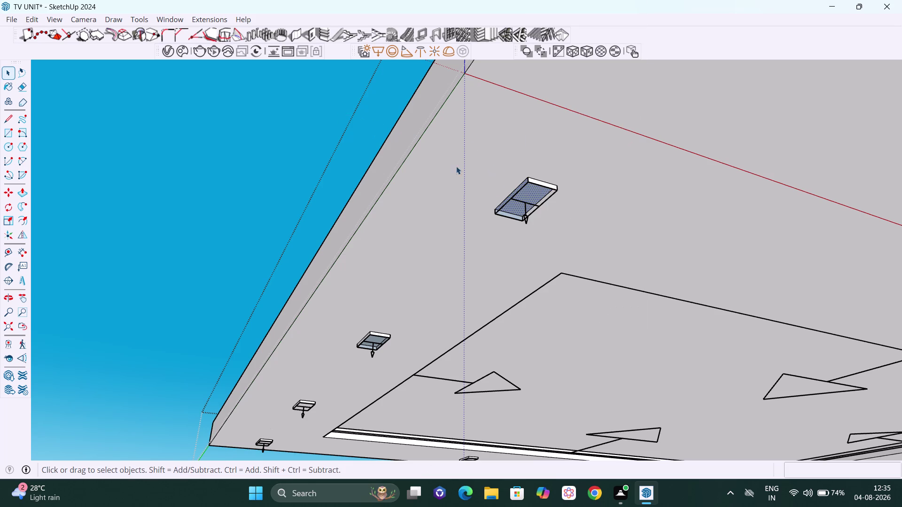
click(522, 193)
click(522, 195)
click(523, 194)
click(525, 209)
Unlock the cutout group, explode it, and delete it.
right_click(527, 209)
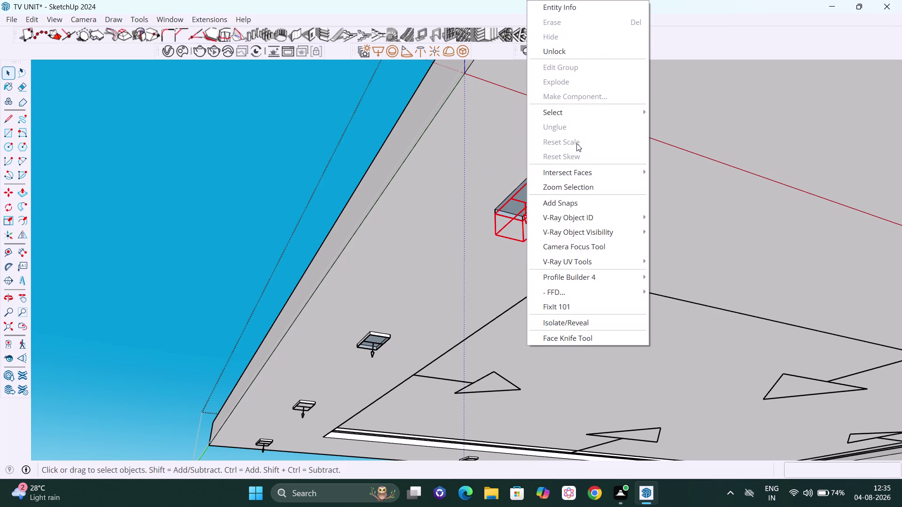
click(577, 44)
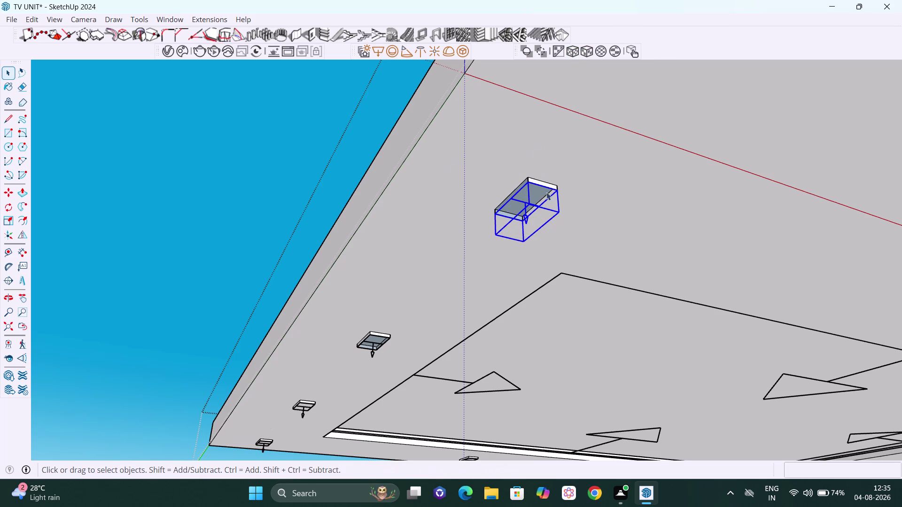
key(space)
key(Delete)
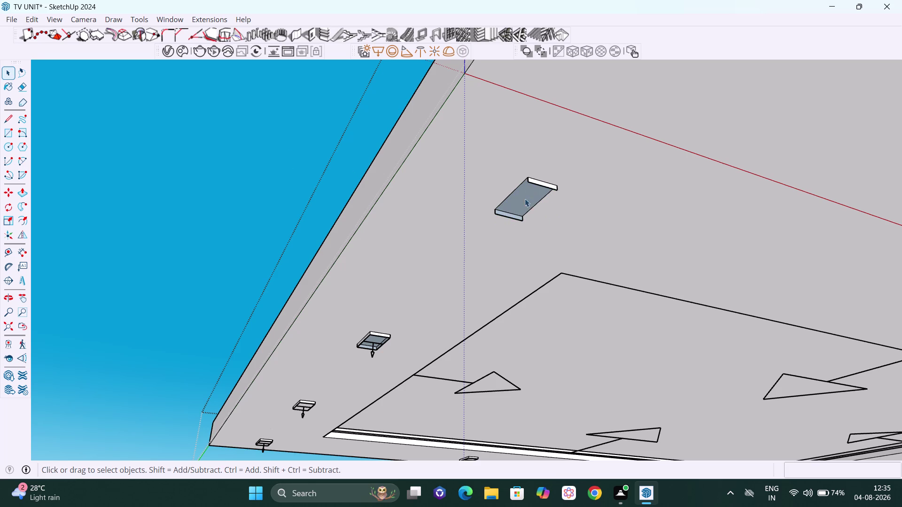
Erase all remaining cutout edges and stubs to leave a plain ceiling surface.
key(e)
drag(542, 180, 538, 191)
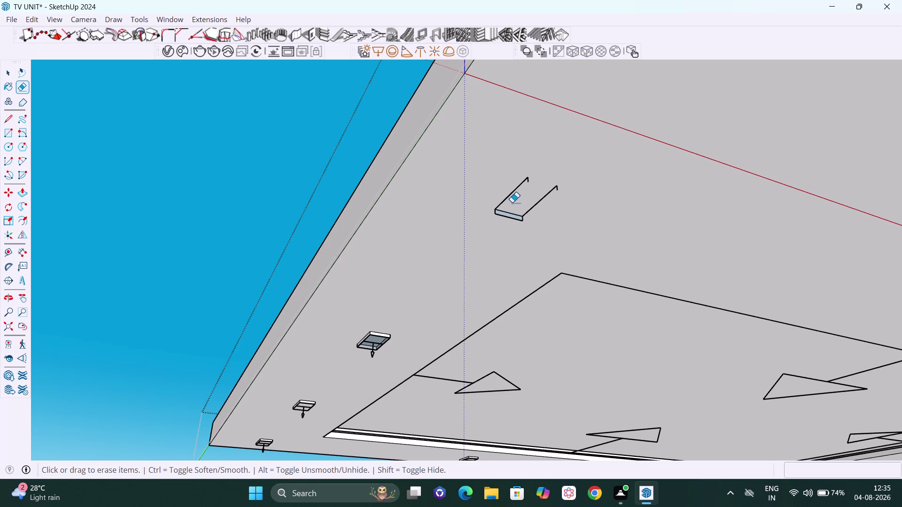
drag(510, 198, 512, 226)
drag(535, 200, 541, 221)
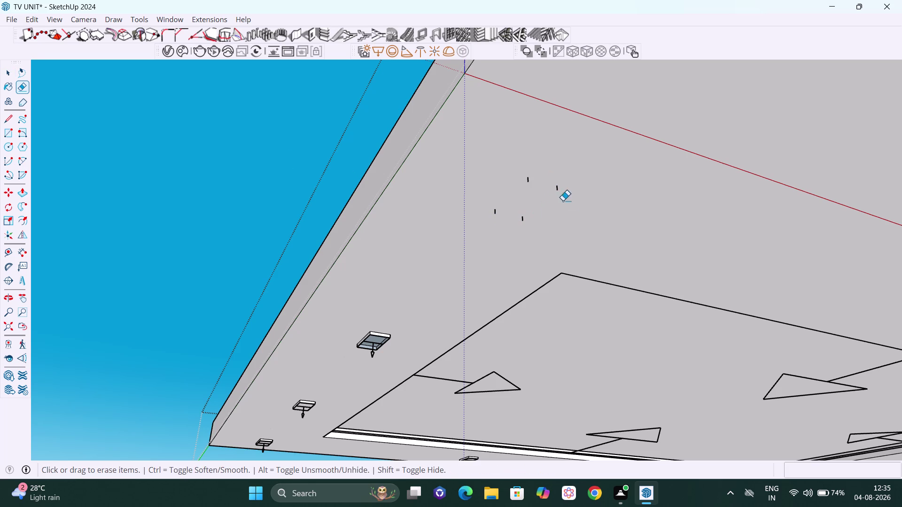
click(560, 190)
drag(539, 179, 531, 202)
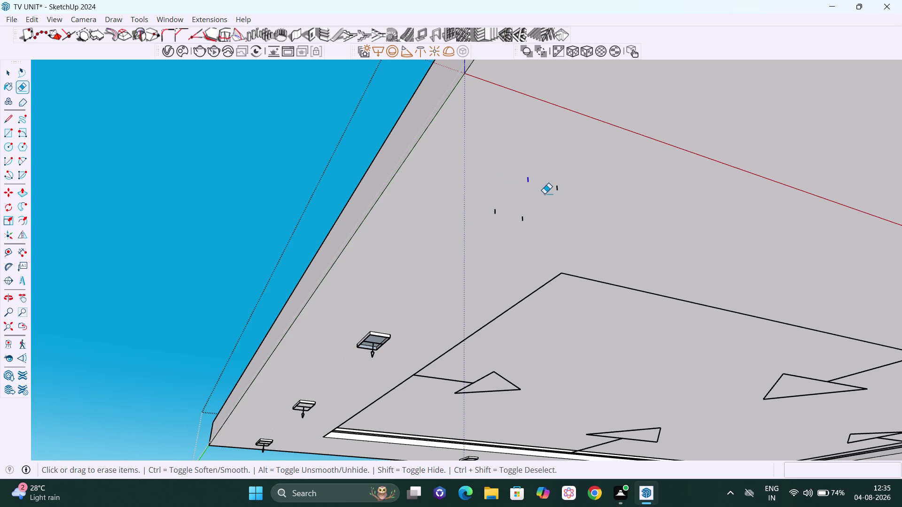
drag(568, 187, 539, 193)
drag(511, 204, 482, 212)
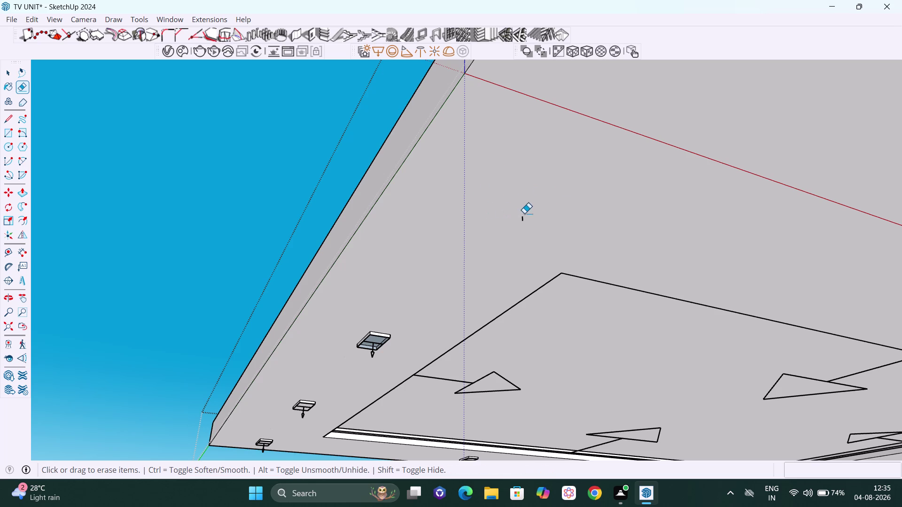
drag(535, 211, 522, 224)
key(space)
scroll(down, 3)
scroll(down, 3)
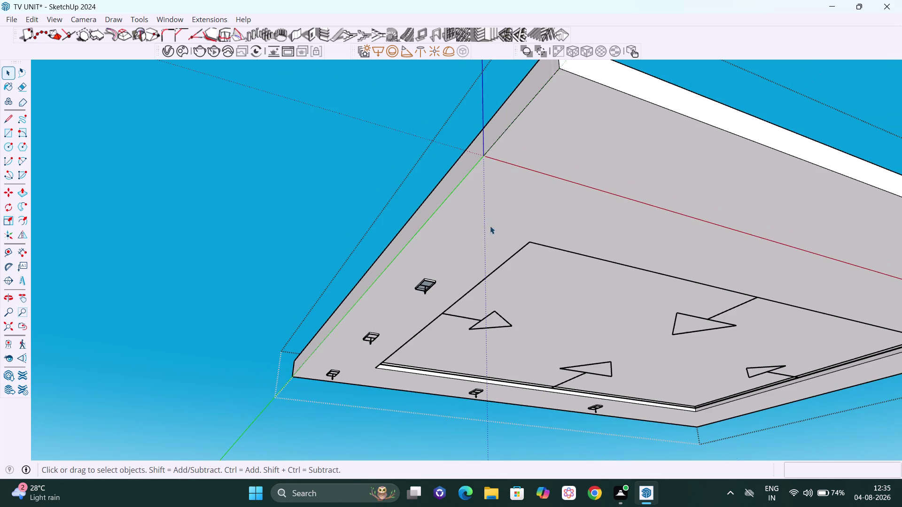
Zoom in on the ceiling underside and select a border cutout block, checking its context options.
middle_drag(478, 226, 498, 138)
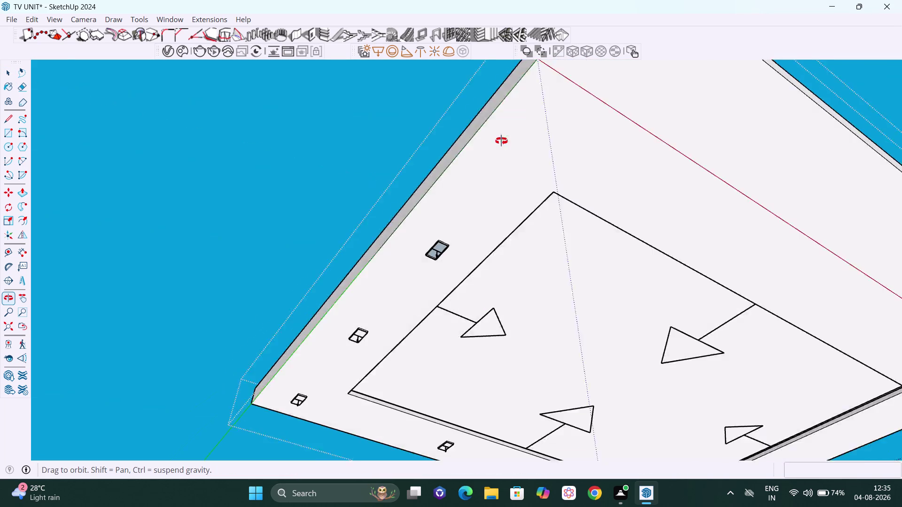
middle_drag(498, 139, 473, 98)
scroll(up, 3)
scroll(up, 3)
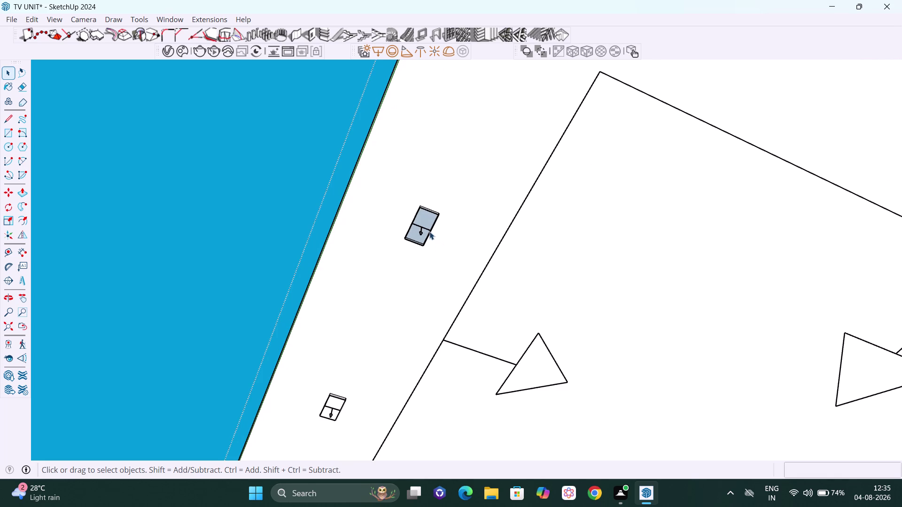
click(427, 230)
right_click(420, 222)
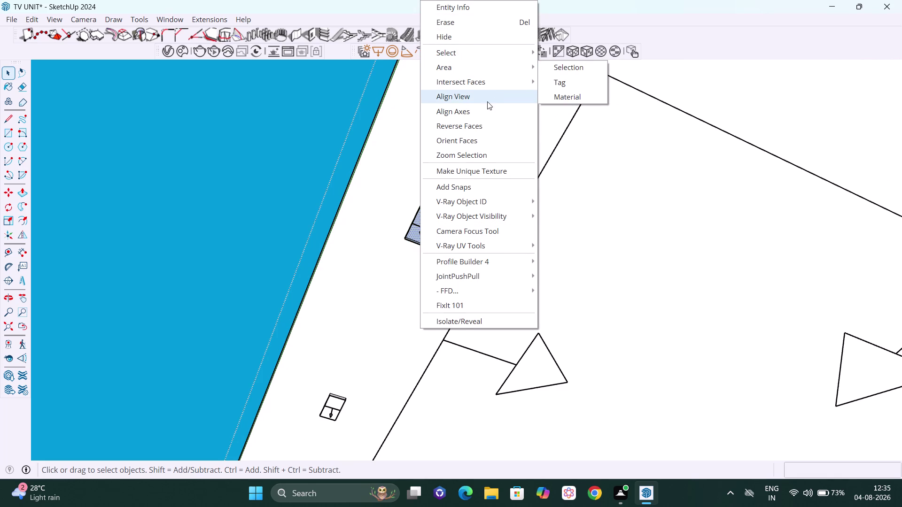
click(287, 151)
click(420, 223)
right_click(420, 224)
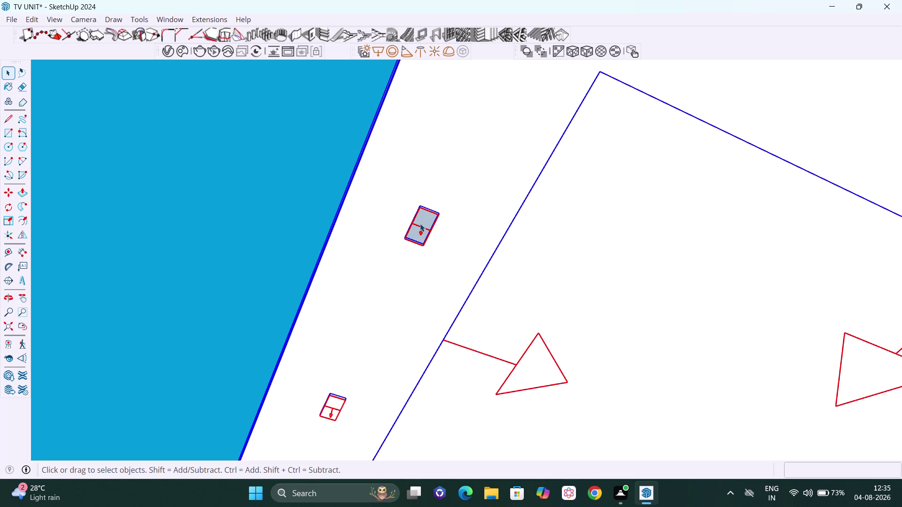
Reselect the border cutout group, unlock it and delete it.
click(221, 133)
click(409, 212)
click(412, 213)
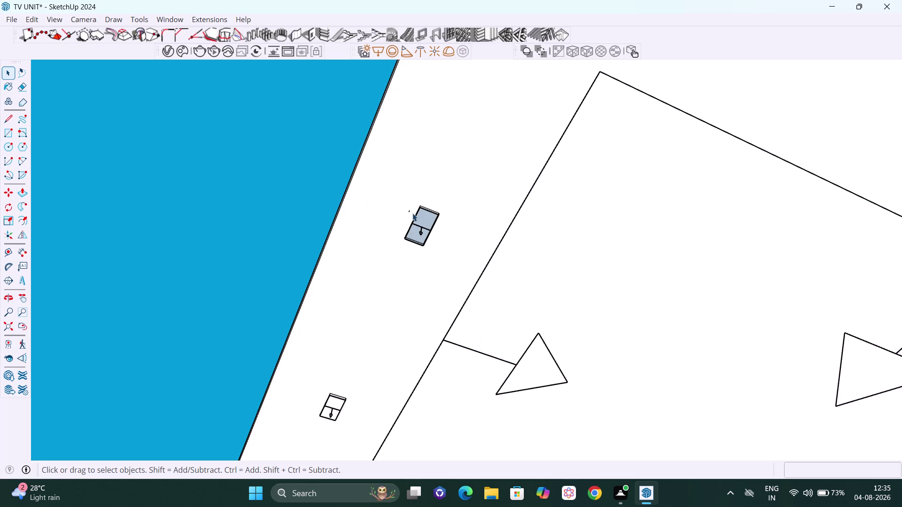
click(421, 219)
click(422, 218)
click(422, 218)
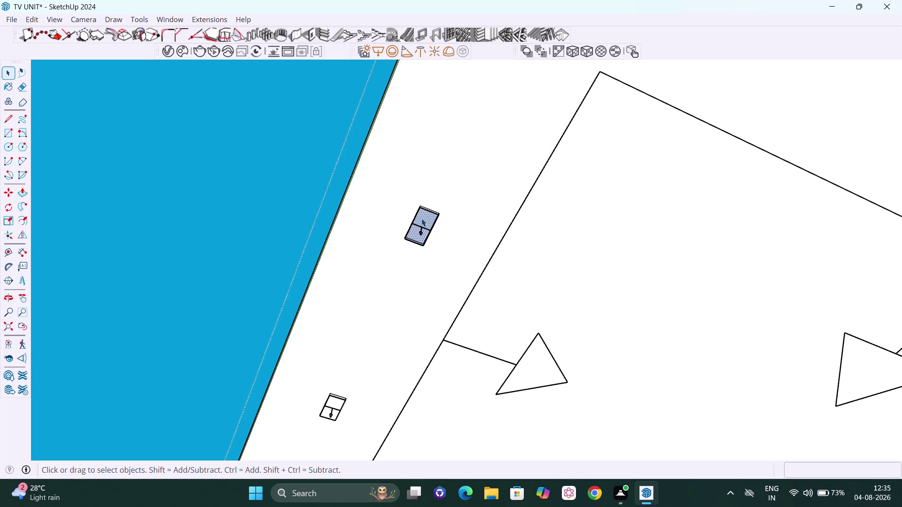
click(417, 225)
right_click(417, 225)
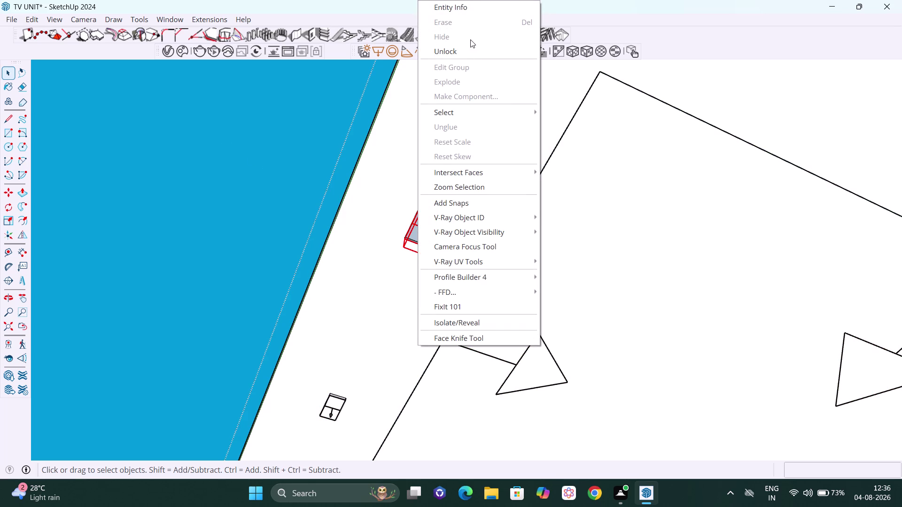
click(470, 47)
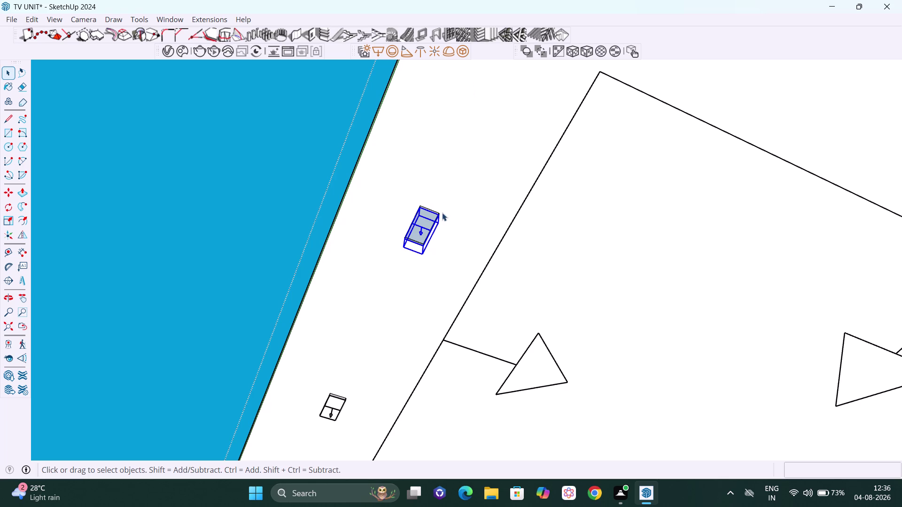
key(Delete)
Orbit to the row of border cutouts, then unlock and delete the next cutout.
scroll(down, 3)
scroll(down, 3)
middle_drag(472, 254, 603, 169)
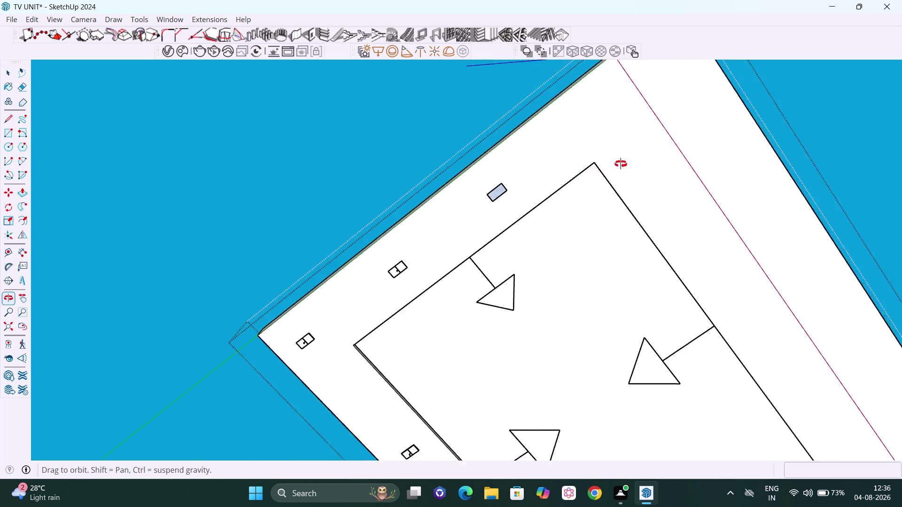
middle_drag(604, 169, 772, 150)
middle_drag(500, 262, 539, 320)
scroll(up, 3)
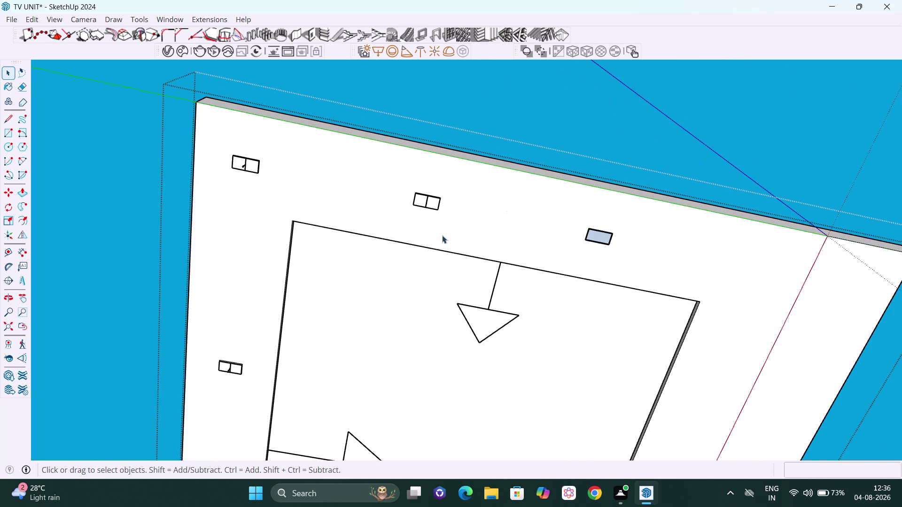
click(426, 200)
right_click(426, 200)
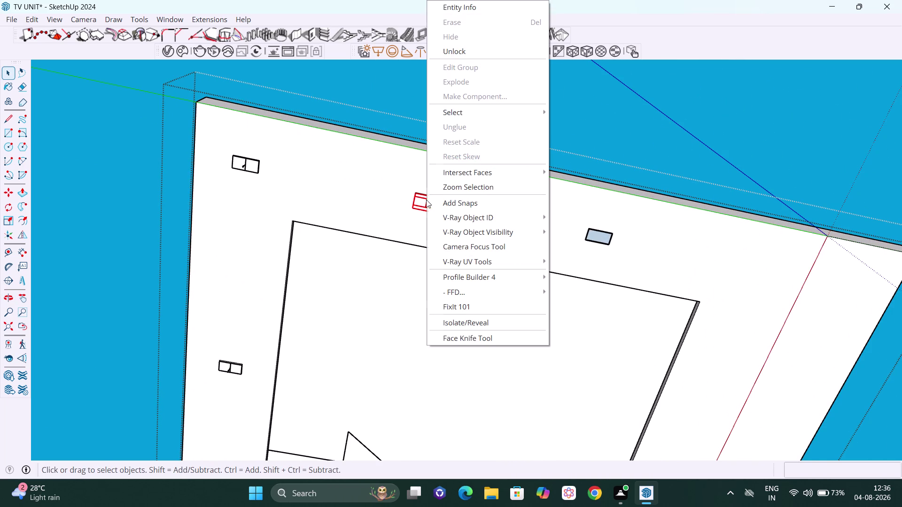
click(494, 55)
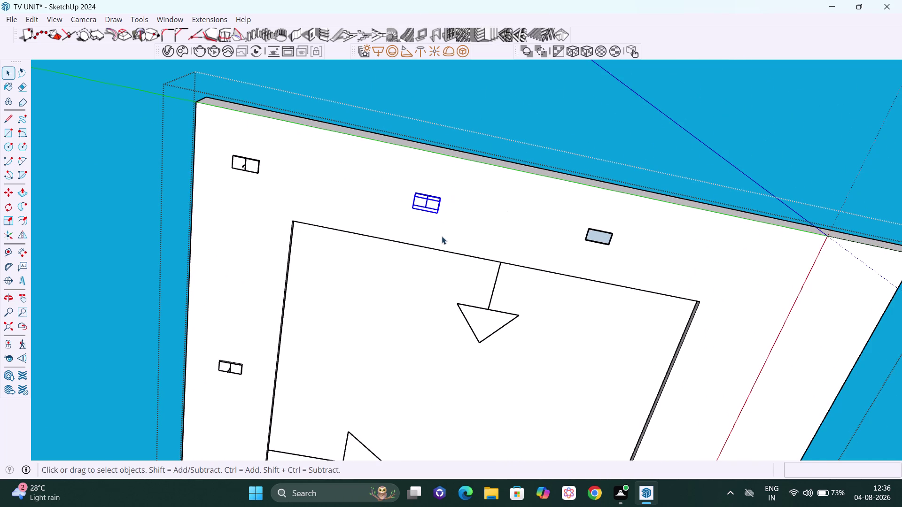
key(Delete)
Unlock and delete the corner cutout group.
click(244, 163)
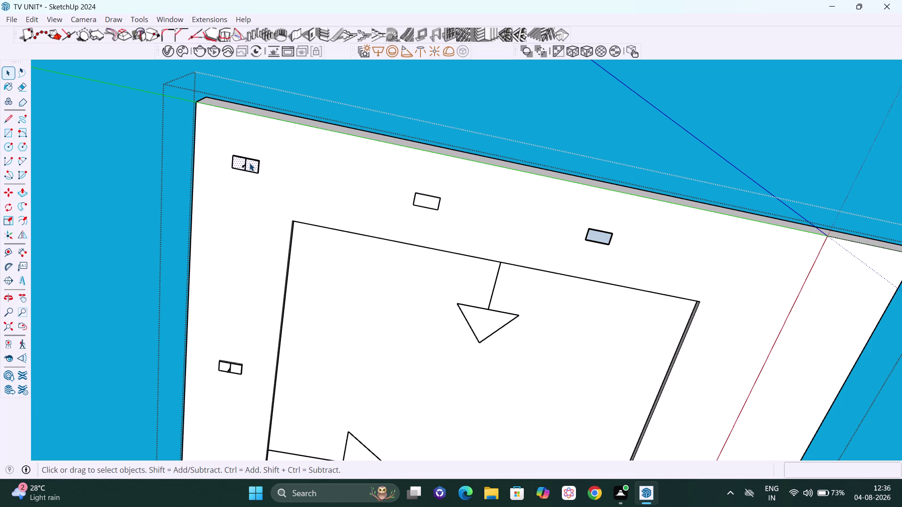
right_click(249, 163)
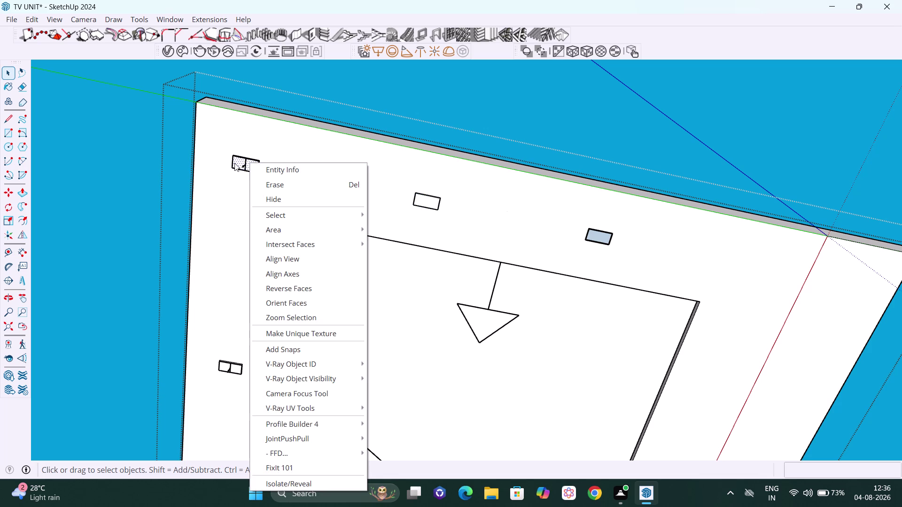
click(242, 163)
click(243, 165)
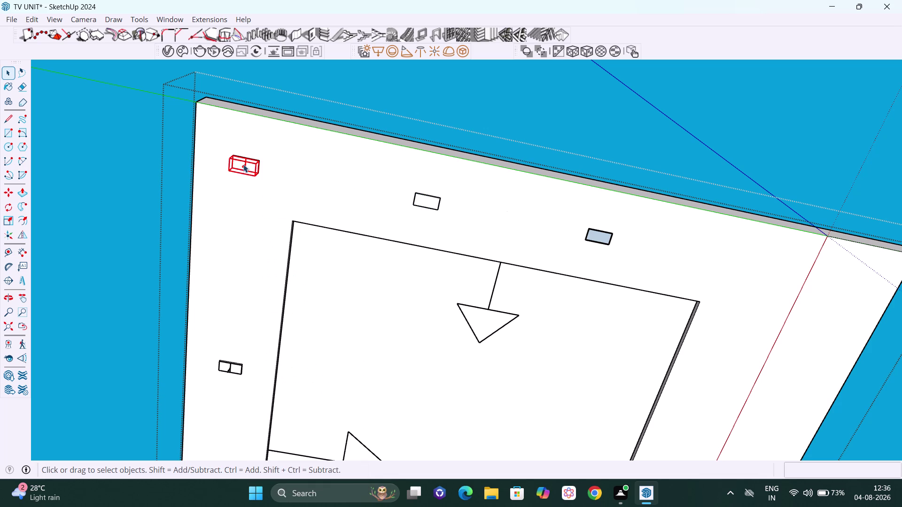
right_click(244, 164)
click(301, 45)
key(Delete)
On another side of the ceiling, unlock and delete a cutout along the edge.
scroll(down, 3)
scroll(down, 3)
middle_drag(225, 233, 404, 171)
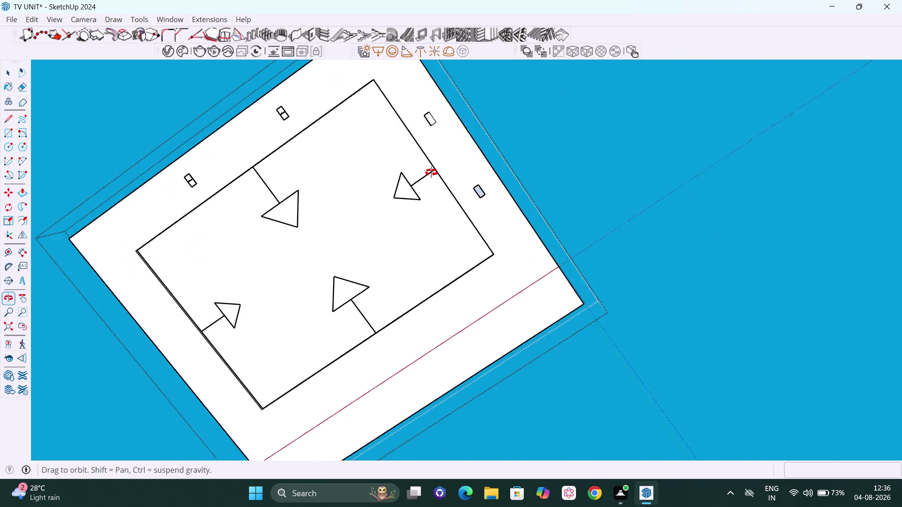
middle_drag(403, 171, 534, 401)
scroll(up, 3)
scroll(up, 3)
click(323, 128)
right_click(322, 130)
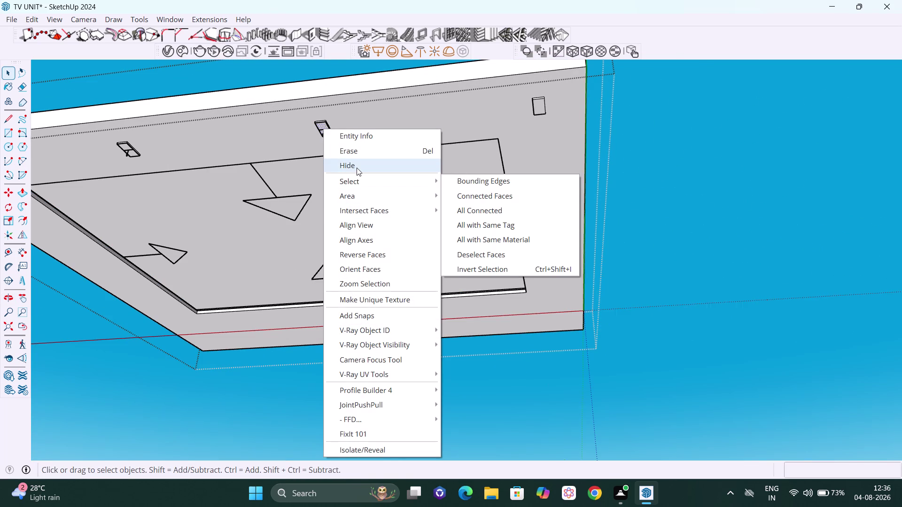
click(326, 63)
click(323, 131)
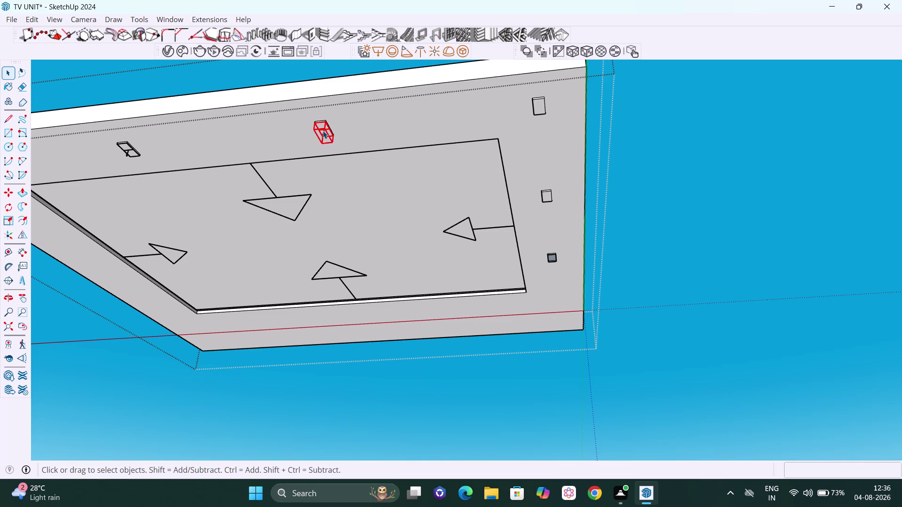
right_click(322, 130)
click(356, 178)
key(Delete)
Select the small block on the ceiling border and delete it via its context menu.
scroll(down, 3)
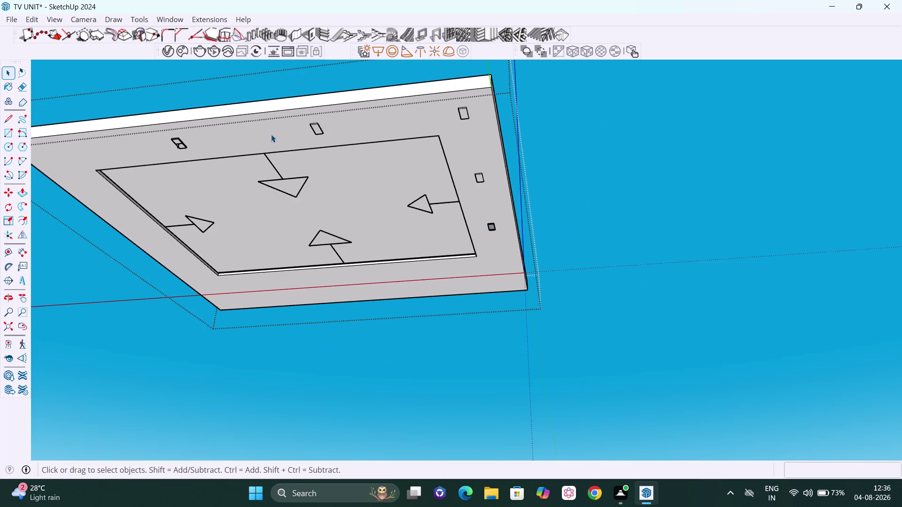
middle_drag(239, 151, 372, 200)
scroll(up, 3)
scroll(up, 3)
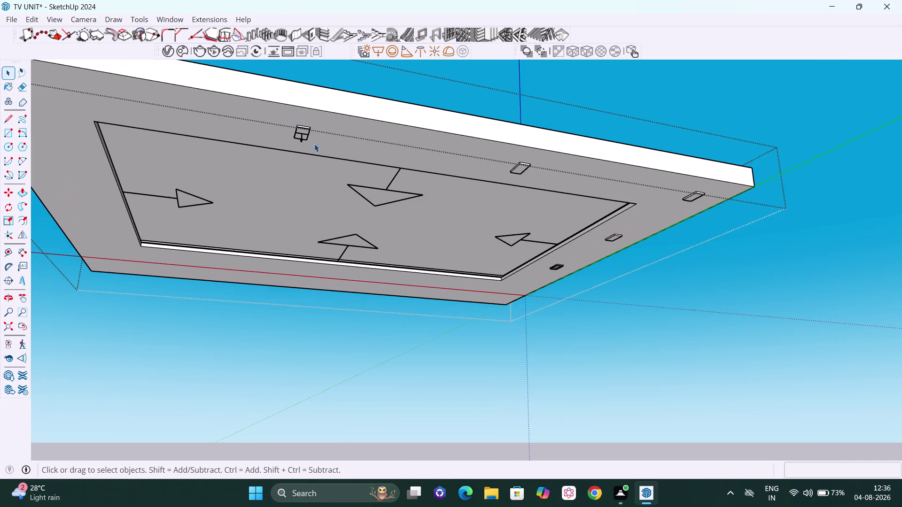
middle_drag(302, 116, 278, 106)
scroll(up, 3)
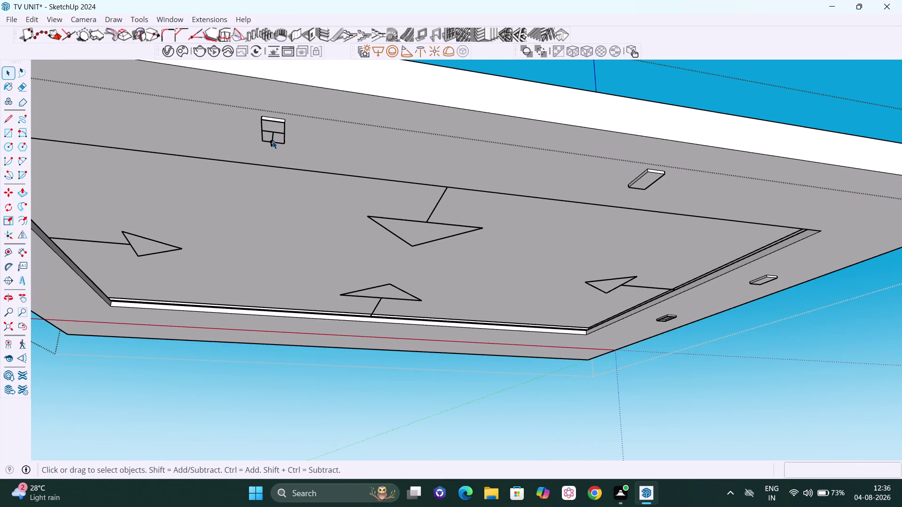
click(273, 141)
click(273, 141)
click(272, 140)
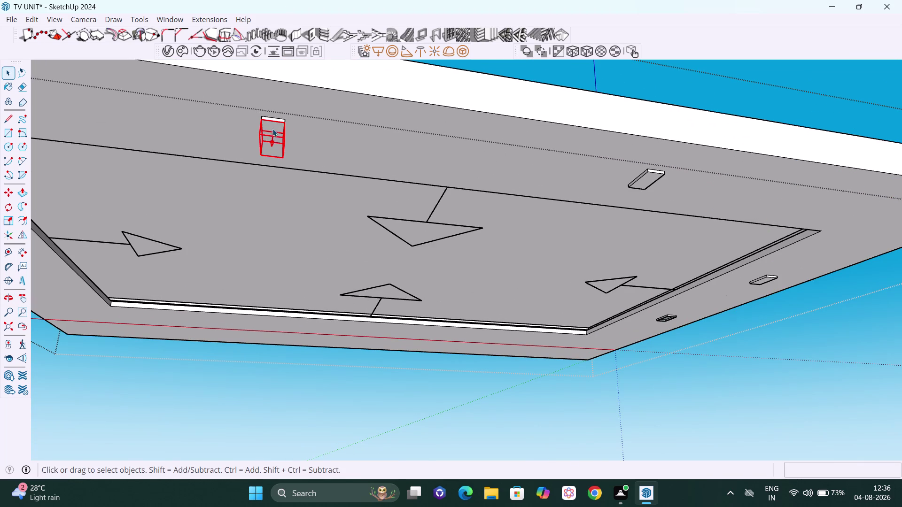
right_click(273, 135)
click(301, 183)
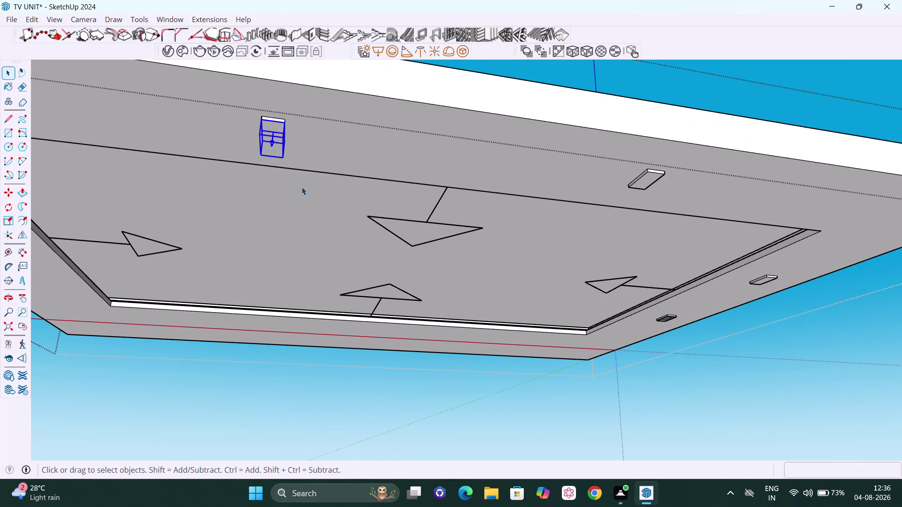
key(Delete)
Orbit and zoom to line up the next small fixture on the ceiling underside.
scroll(down, 3)
middle_drag(336, 128, 305, 268)
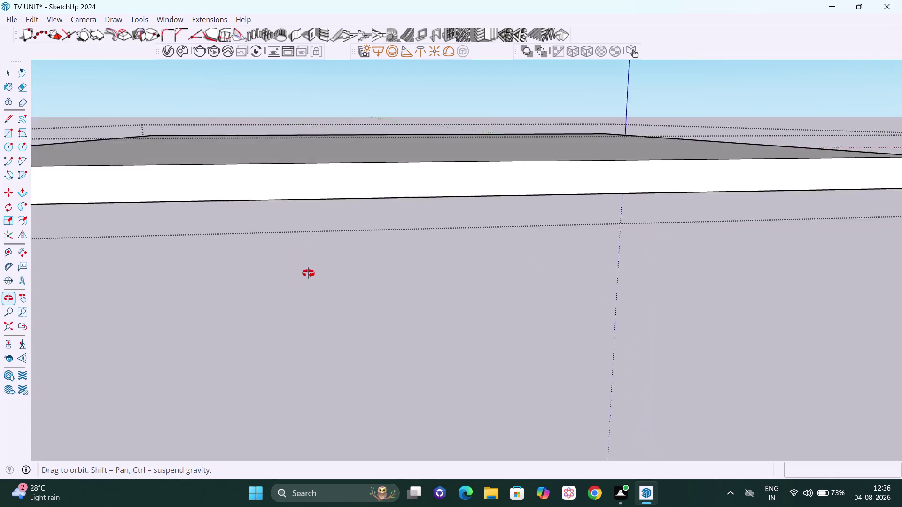
middle_drag(305, 268, 291, 44)
scroll(up, 3)
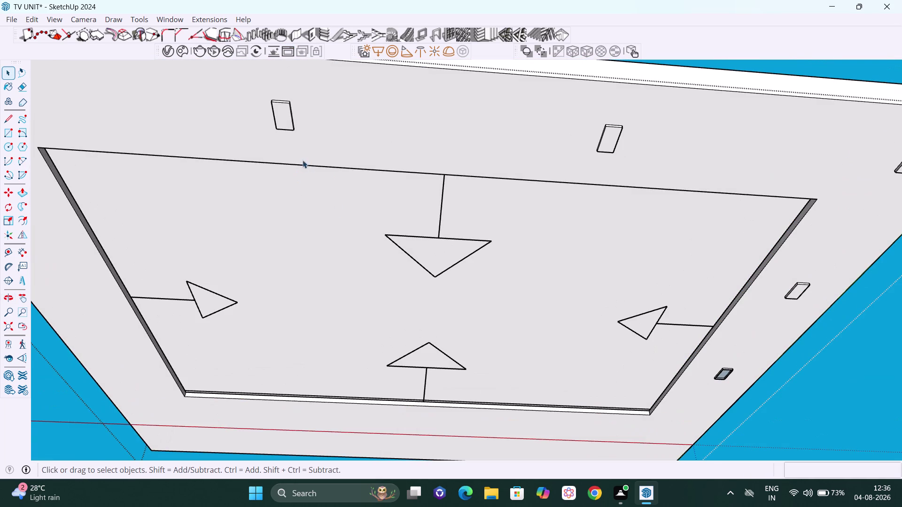
With the Eraser, wipe the first small block's edges, then orbit out.
key(e)
drag(260, 88, 290, 127)
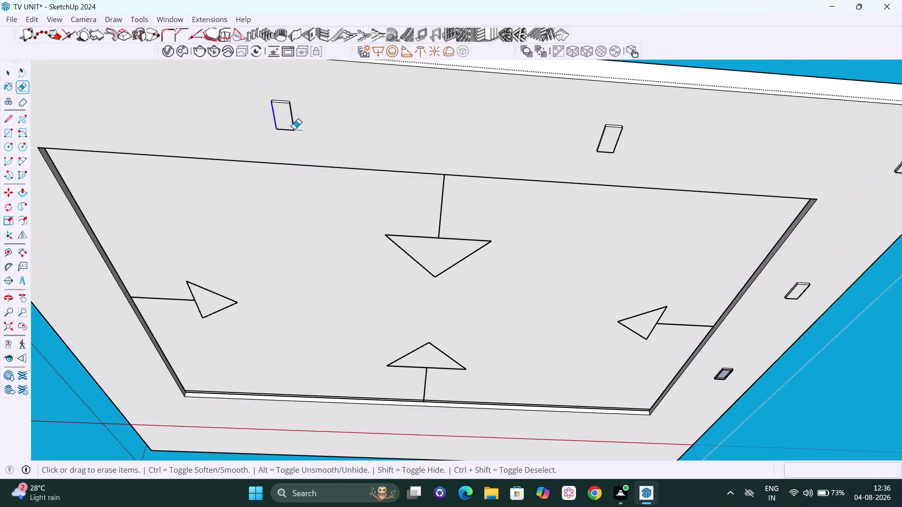
drag(291, 126, 294, 129)
drag(277, 93, 296, 145)
drag(289, 98, 289, 113)
drag(290, 112, 290, 113)
drag(281, 108, 265, 126)
drag(285, 98, 265, 108)
drag(288, 129, 252, 135)
scroll(down, 3)
scroll(down, 3)
middle_drag(462, 147, 381, 346)
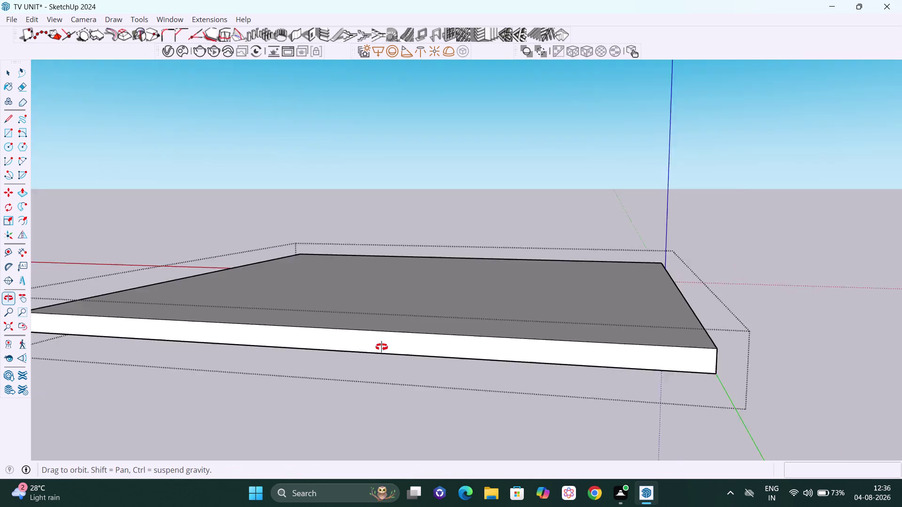
middle_drag(381, 347, 339, 202)
Erase the remaining edges of the first block.
drag(412, 196, 383, 208)
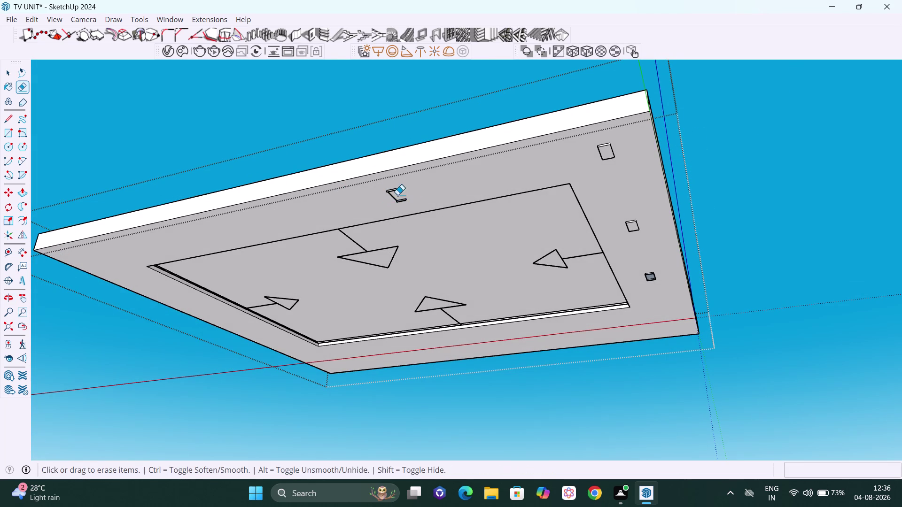
drag(397, 189, 383, 206)
drag(407, 199, 393, 213)
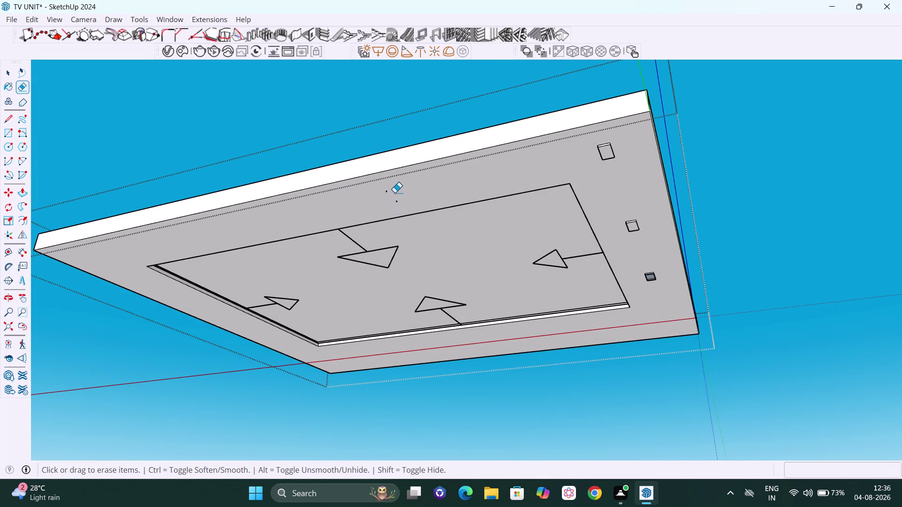
drag(394, 192, 376, 196)
drag(386, 195, 401, 191)
drag(399, 199, 397, 204)
drag(630, 150, 589, 162)
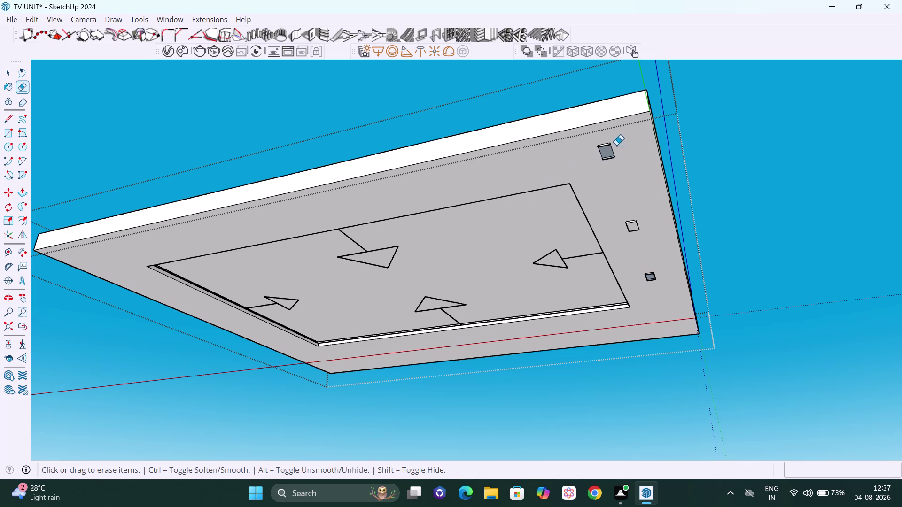
Erase the block near the far corner and the next block along the border.
drag(613, 145, 599, 153)
drag(612, 154, 609, 173)
drag(598, 145, 597, 148)
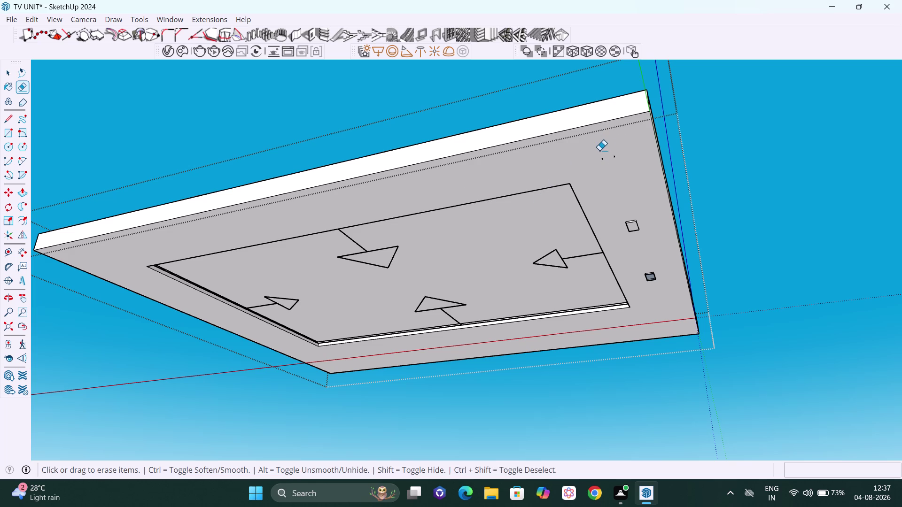
drag(597, 148, 599, 150)
drag(602, 156, 604, 169)
drag(618, 158, 611, 163)
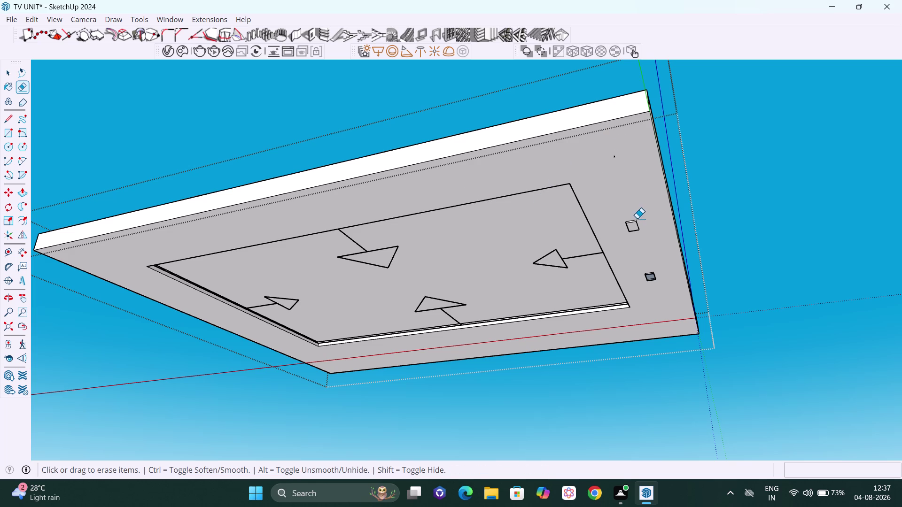
Erase the middle block beside the inner rectangle.
drag(637, 218, 636, 241)
scroll(up, 3)
drag(630, 230, 628, 232)
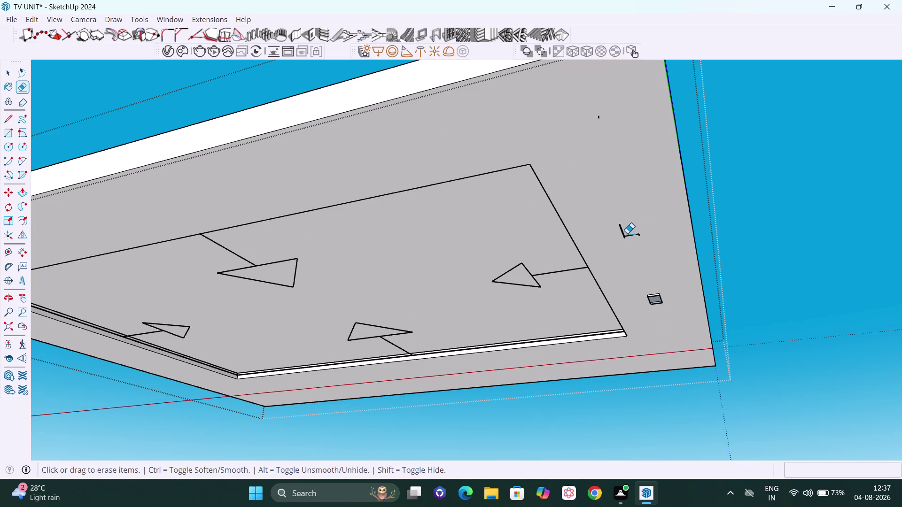
drag(628, 232, 617, 242)
drag(639, 232, 638, 238)
drag(628, 222, 621, 228)
drag(621, 228, 619, 229)
drag(599, 119, 608, 118)
drag(609, 118, 605, 123)
drag(659, 291, 657, 318)
drag(657, 292, 650, 312)
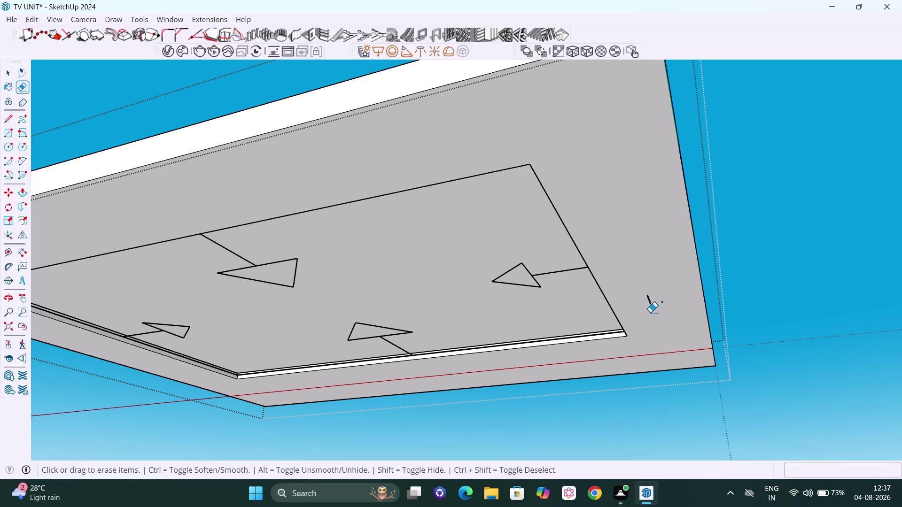
Erase the last block near the corner and its leftover stray edges.
scroll(up, 3)
scroll(up, 3)
drag(651, 291, 643, 306)
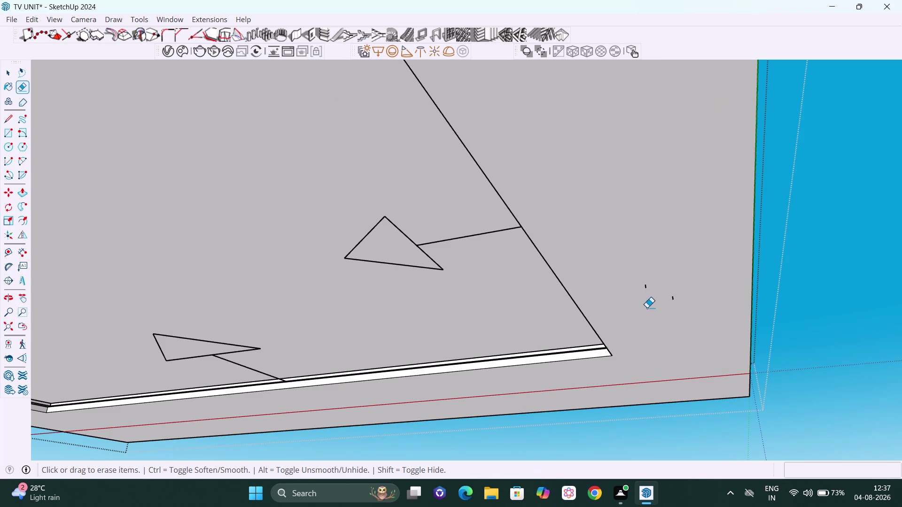
drag(655, 299, 653, 310)
drag(652, 304, 657, 300)
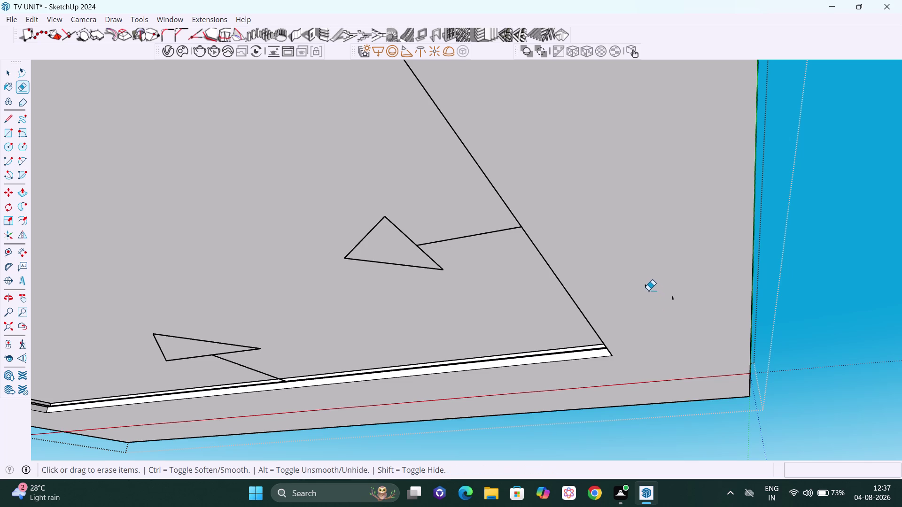
click(648, 290)
click(675, 301)
drag(678, 300, 666, 303)
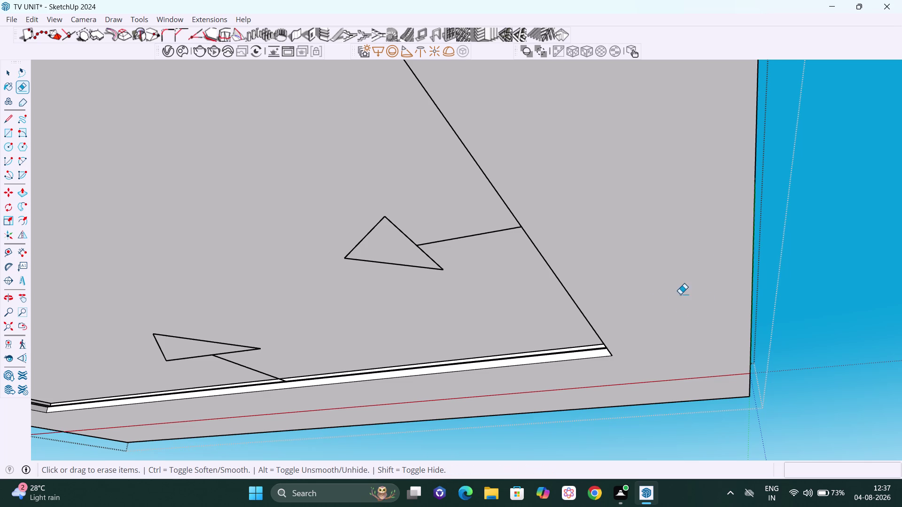
Orbit out to check the whole ceiling, return to Select and clear the selection.
scroll(down, 3)
scroll(down, 3)
scroll(down, 3)
middle_drag(677, 247, 671, 329)
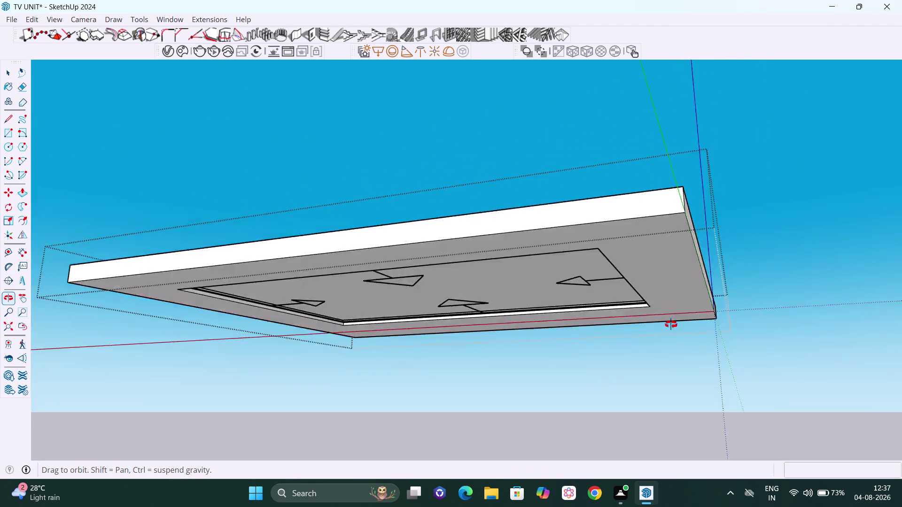
middle_drag(671, 329, 637, 263)
key(space)
scroll(down, 3)
click(808, 253)
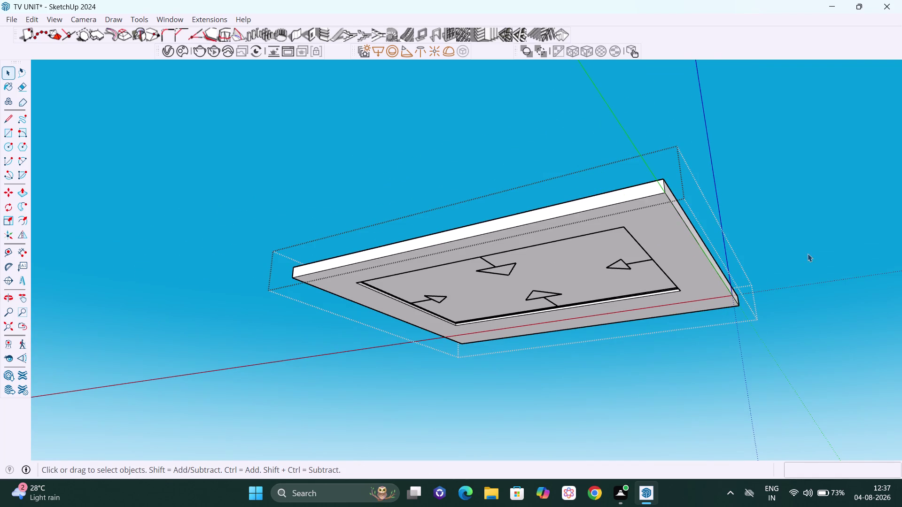
Use Edit > Unhide to reveal the hidden wall next to the ceiling.
middle_drag(594, 208, 620, 295)
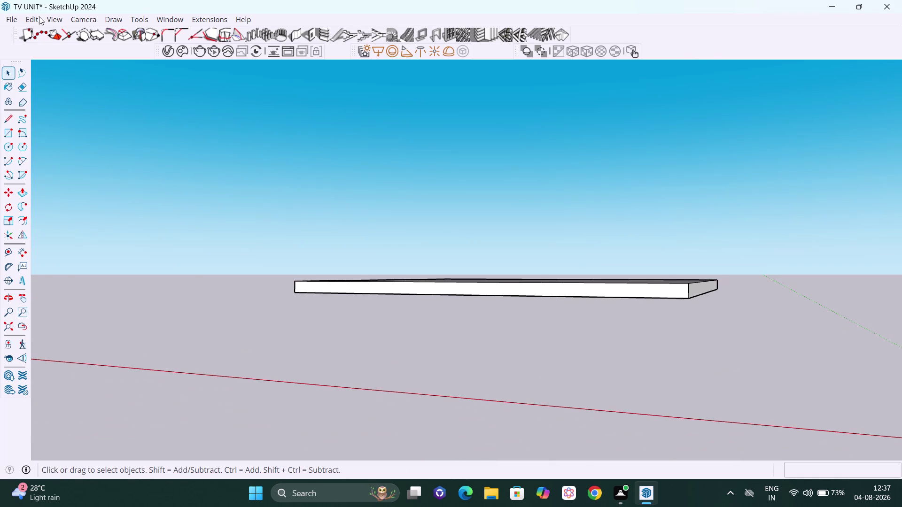
click(30, 17)
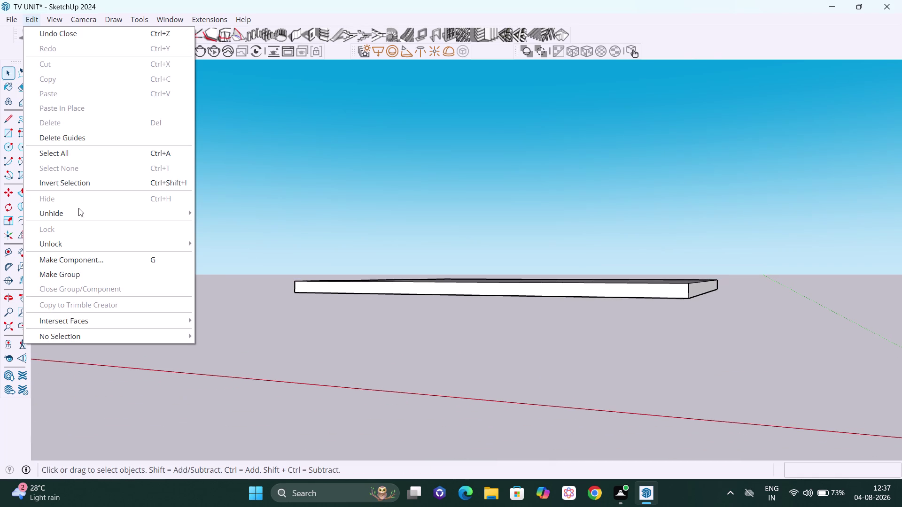
click(79, 216)
click(227, 230)
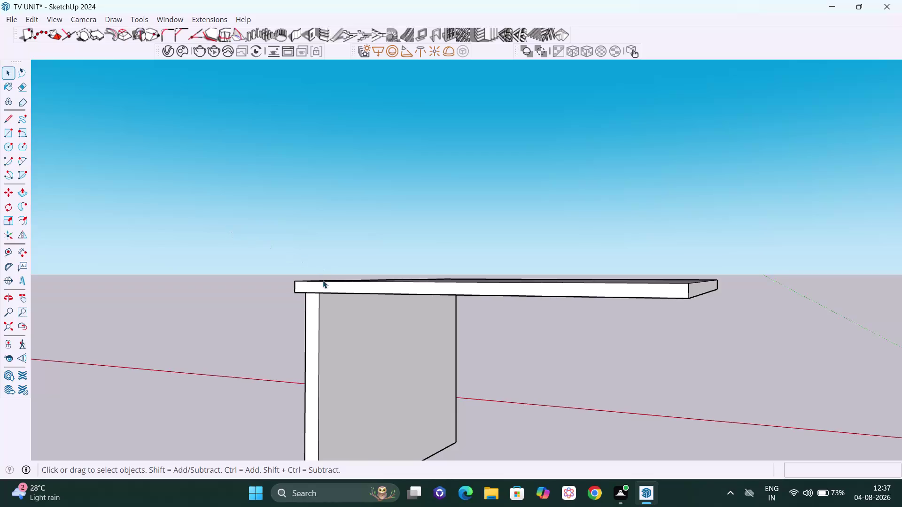
scroll(down, 3)
middle_drag(349, 250, 434, 192)
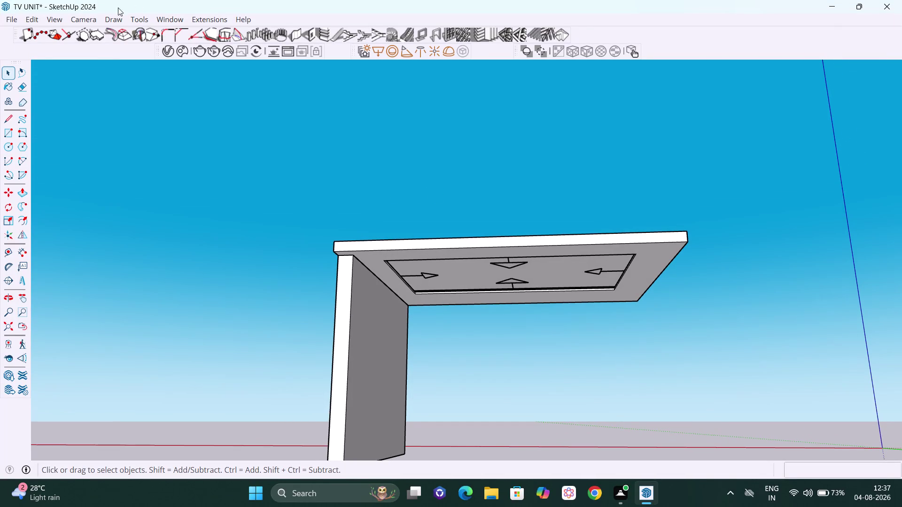
Apply Edit > Unhide > All, then orbit around the fully revealed room.
click(31, 21)
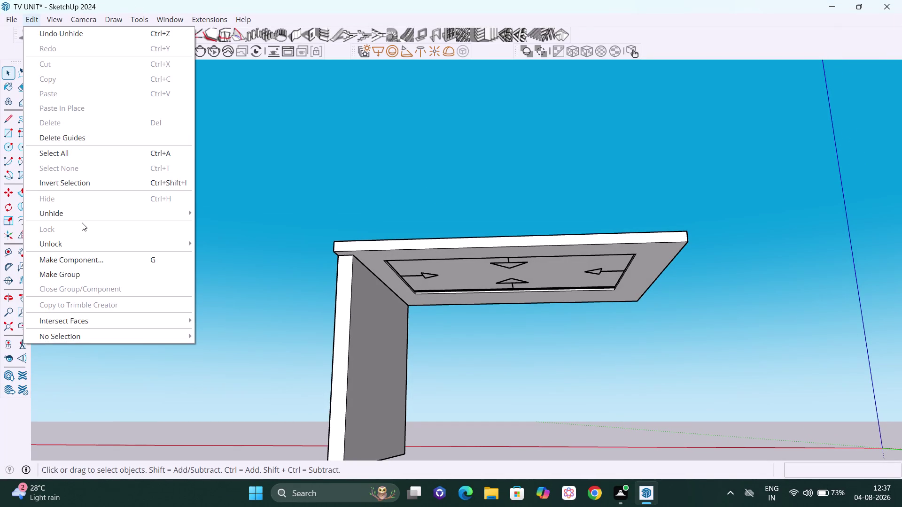
click(81, 215)
click(220, 241)
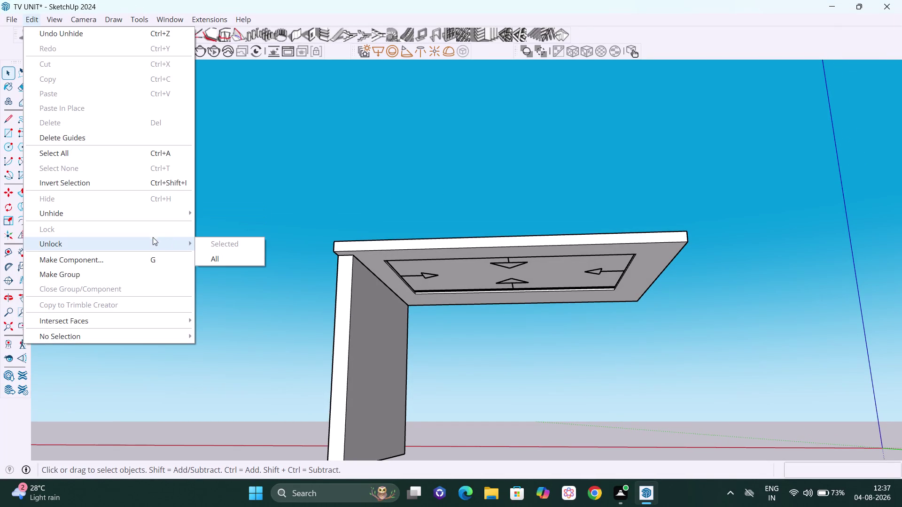
click(121, 216)
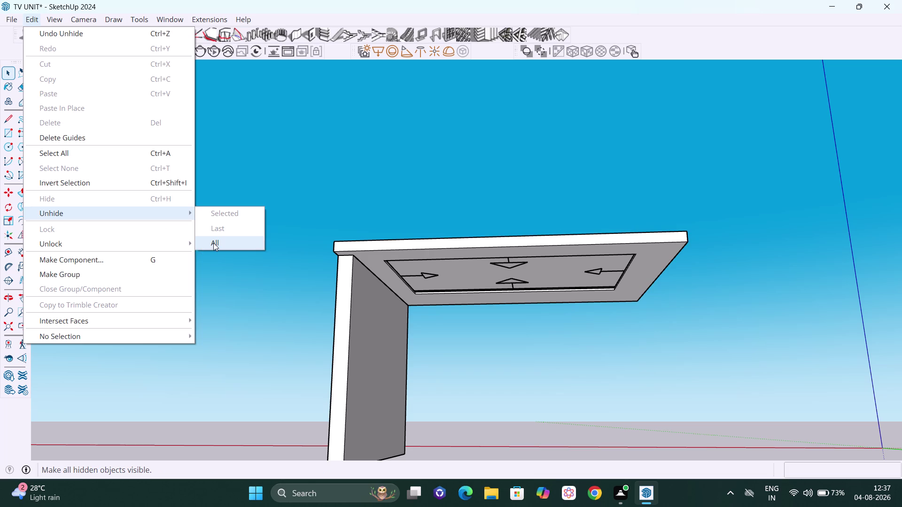
click(213, 243)
scroll(down, 3)
middle_drag(655, 368, 458, 377)
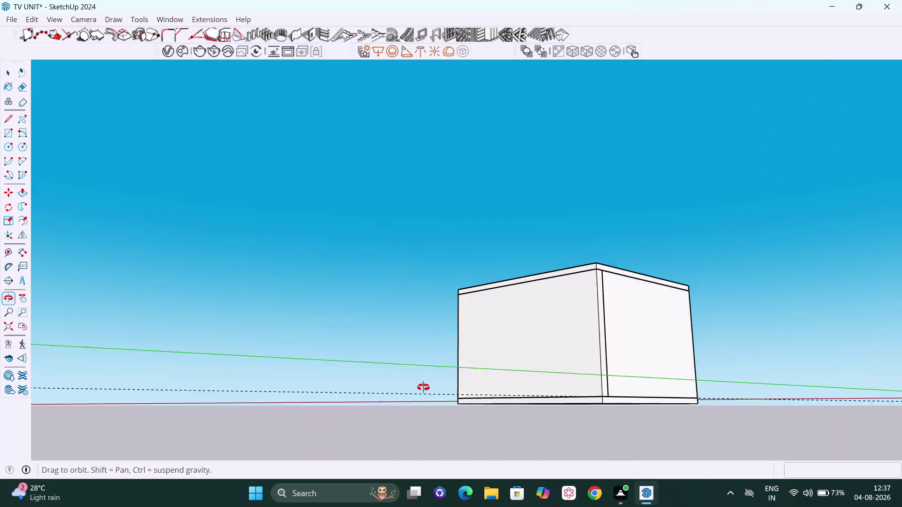
middle_drag(457, 376, 268, 442)
middle_drag(675, 375, 410, 368)
Orbit and zoom beneath the room to frame the false-ceiling outline and its arrows up close.
scroll(up, 3)
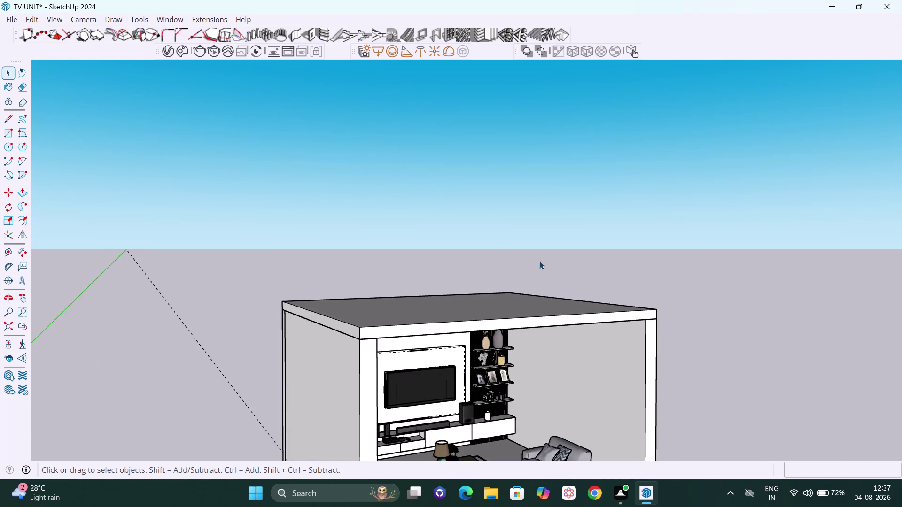
scroll(up, 3)
scroll(down, 3)
middle_drag(599, 303, 544, 169)
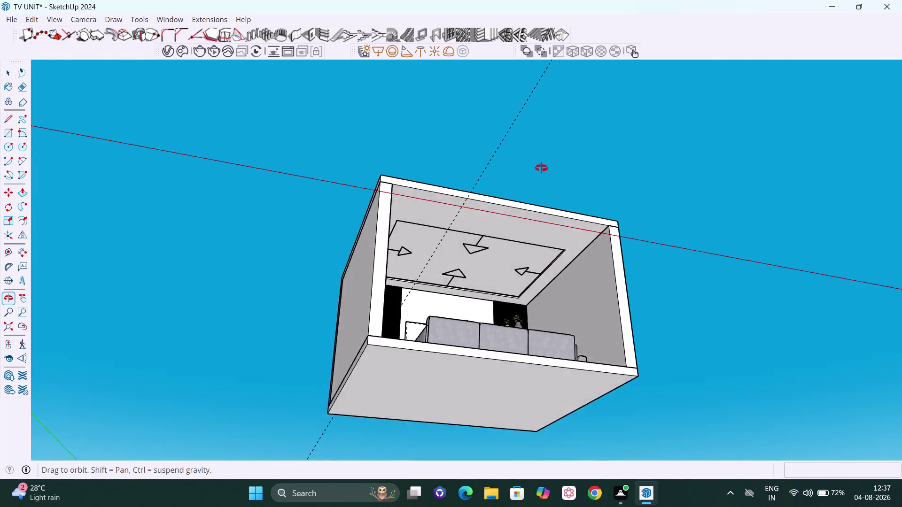
middle_drag(544, 169, 376, 303)
scroll(down, 3)
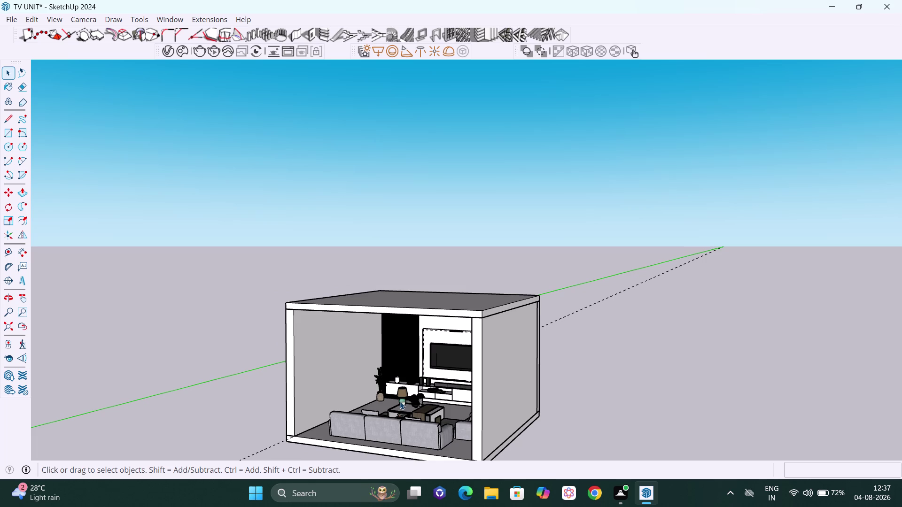
scroll(down, 3)
scroll(down, 3)
middle_drag(495, 337, 530, 323)
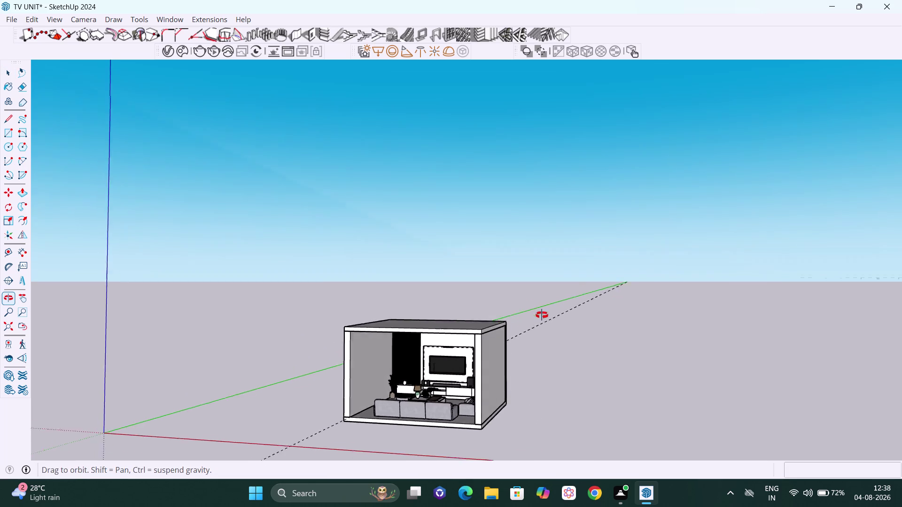
middle_drag(530, 322, 582, 281)
scroll(up, 3)
middle_drag(458, 352, 486, 277)
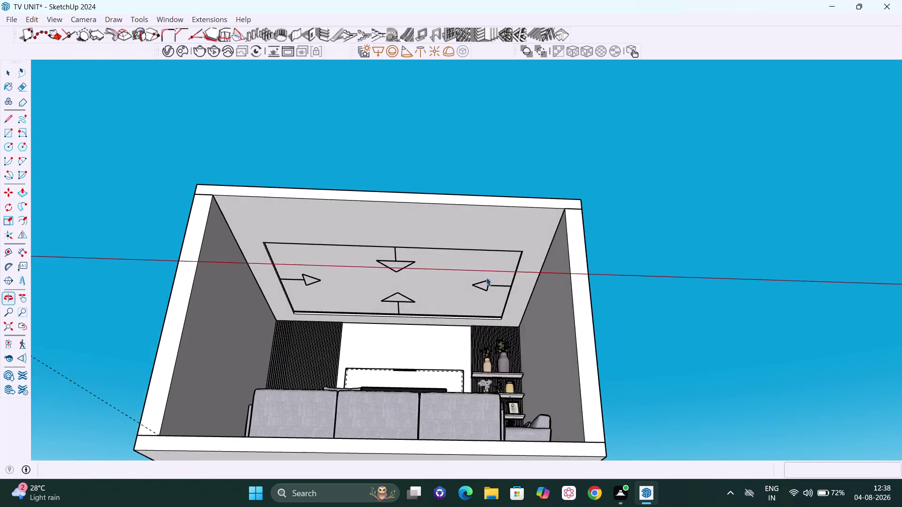
scroll(up, 3)
middle_drag(468, 218, 436, 219)
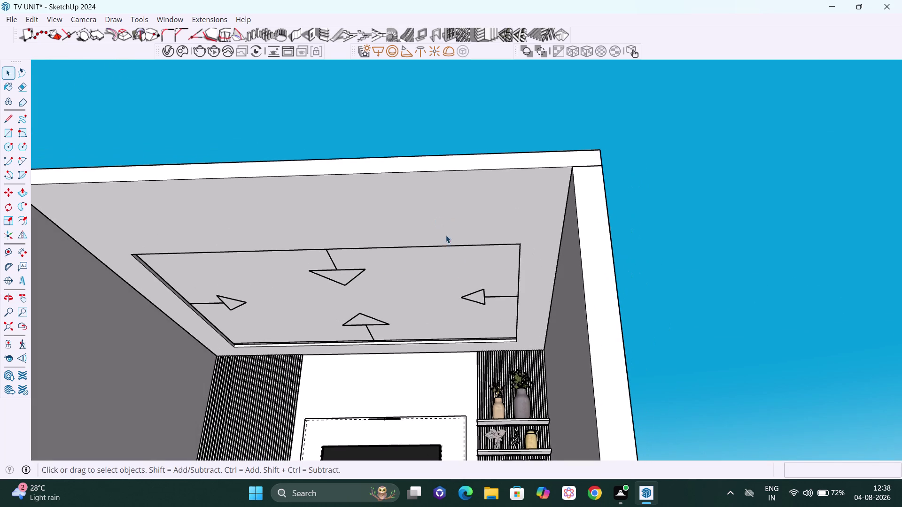
scroll(down, 3)
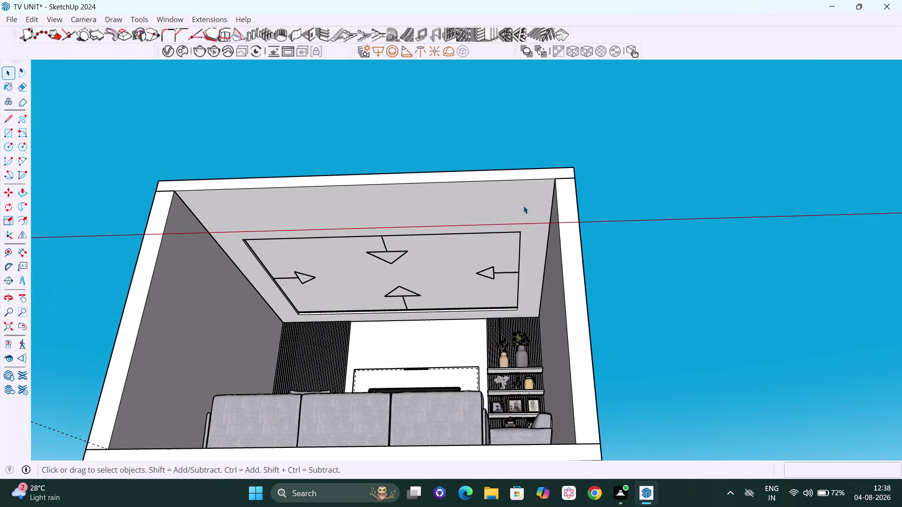
middle_drag(539, 206, 550, 203)
scroll(up, 3)
scroll(up, 3)
scroll(down, 3)
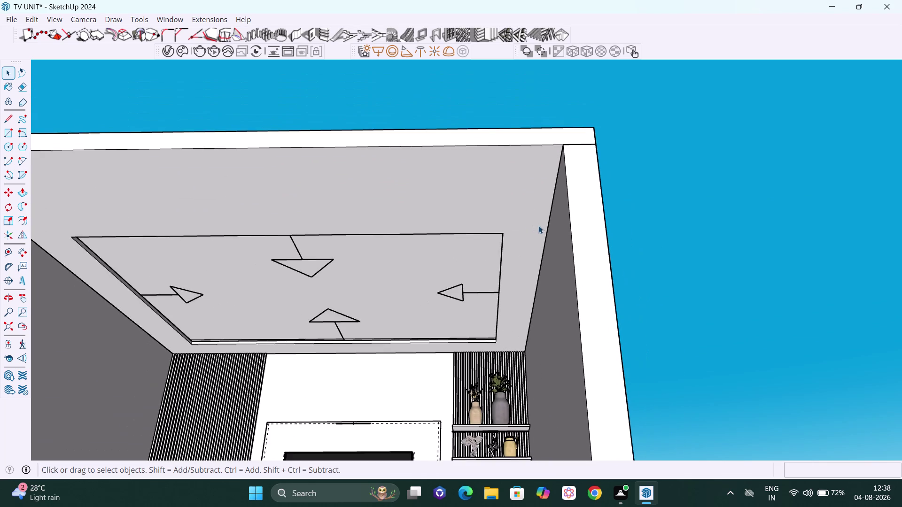
scroll(down, 3)
scroll(down, 3)
scroll(down, 3)
middle_drag(550, 219, 544, 327)
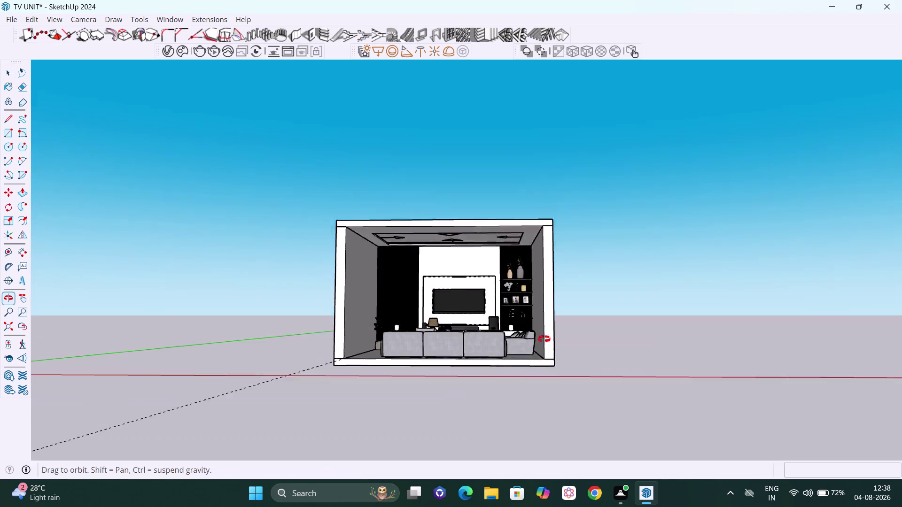
middle_drag(544, 327, 552, 173)
scroll(up, 3)
scroll(up, 3)
middle_drag(484, 247, 479, 267)
scroll(up, 3)
scroll(up, 3)
middle_drag(609, 317, 598, 313)
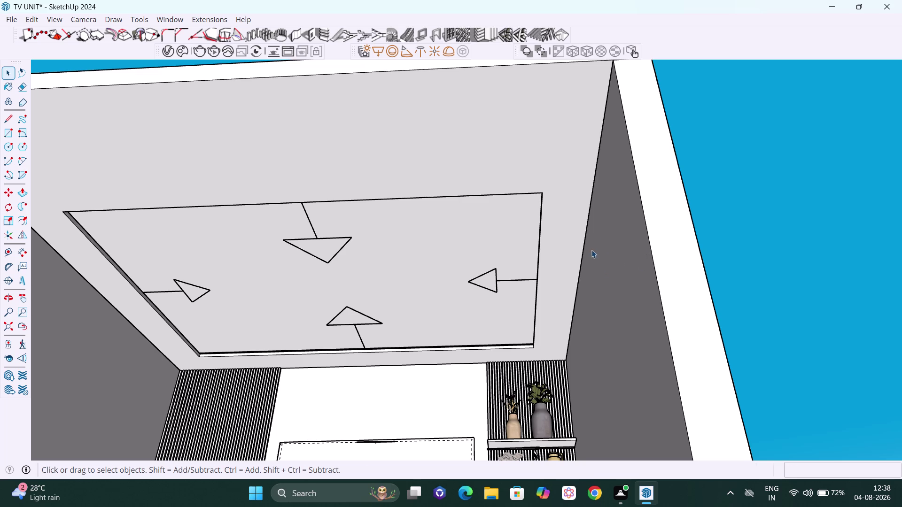
Place a Tape Measure guide 7.5" in from the ceiling's right edge.
key(t)
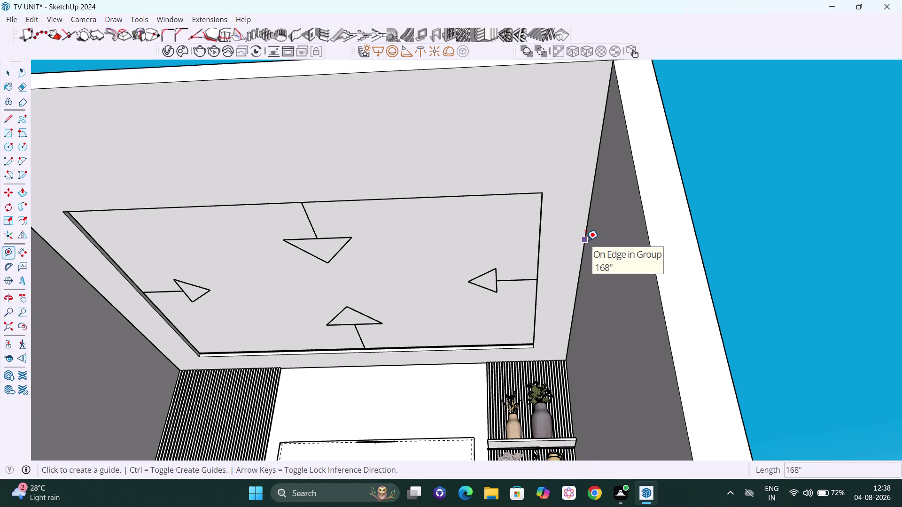
click(586, 240)
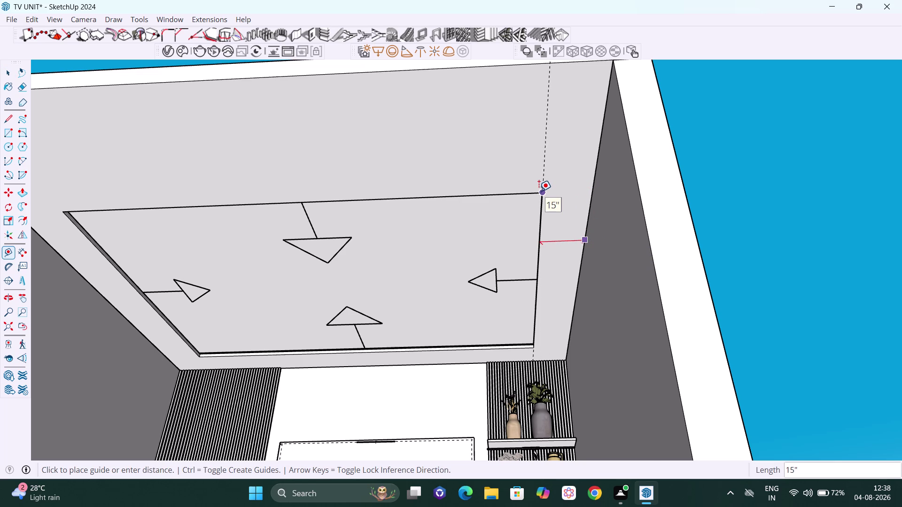
scroll(down, 3)
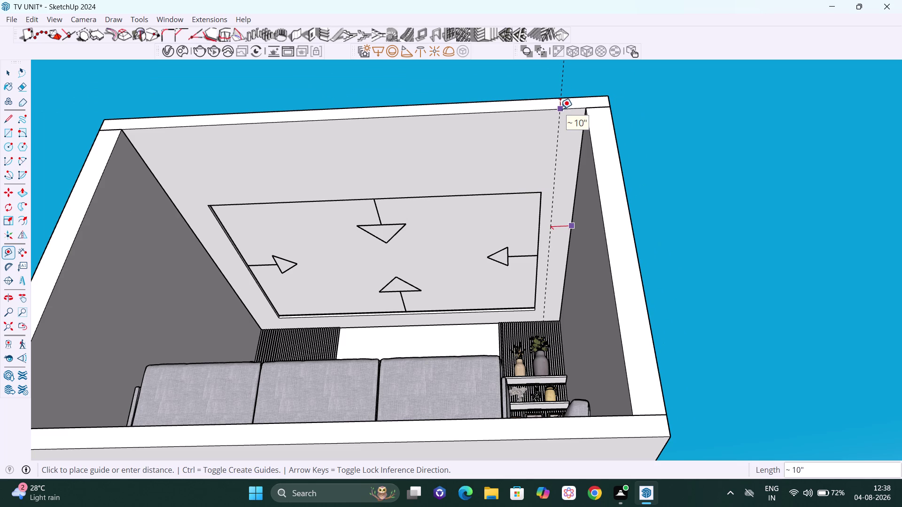
text(7)
text(.5)
key(Return)
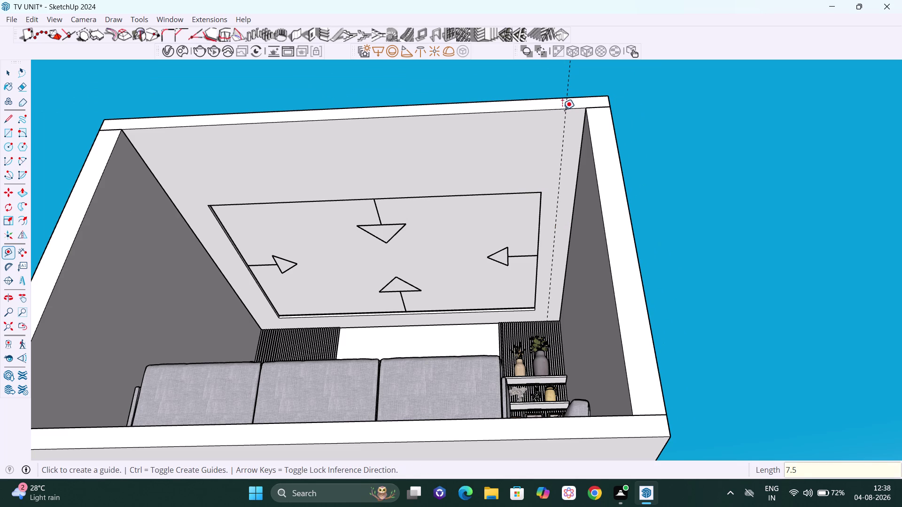
Place a guide 7.5" in from the ceiling's left edge, redoing a misplaced attempt.
click(173, 204)
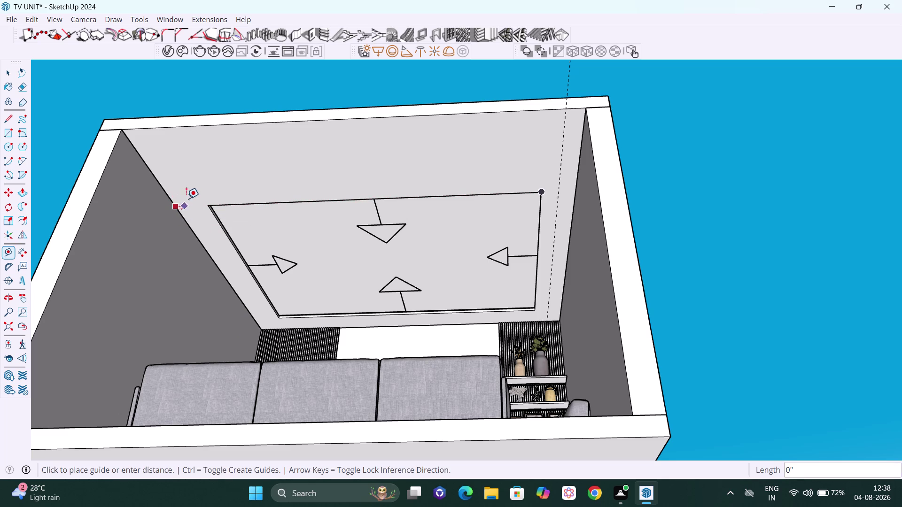
key(Escape)
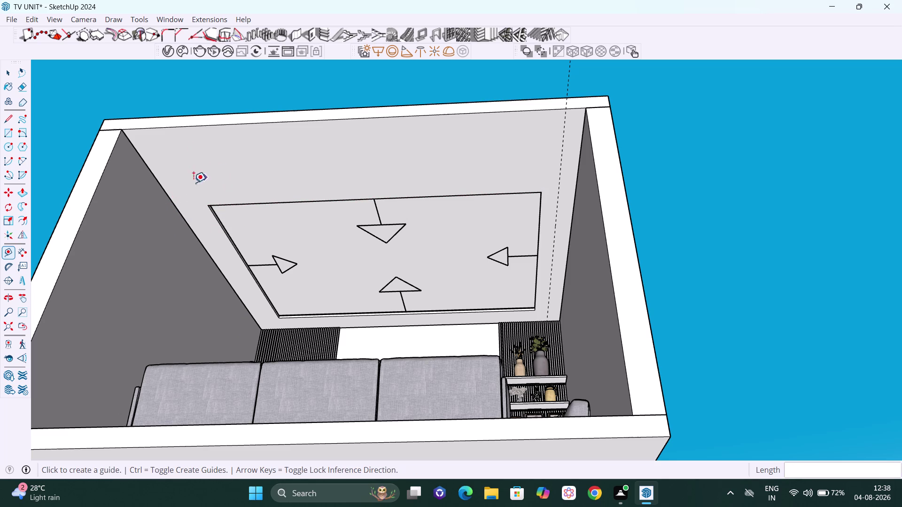
click(165, 190)
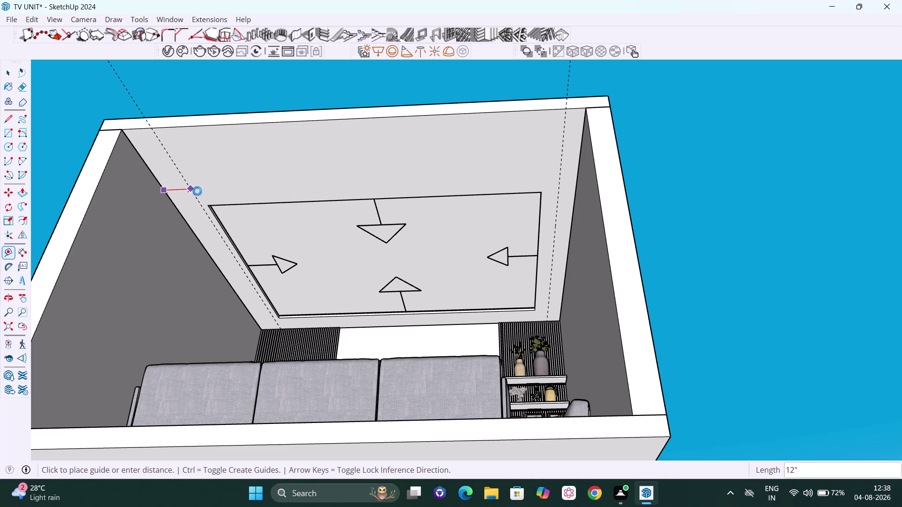
text(7.5)
key(Return)
key(ctrl+z)
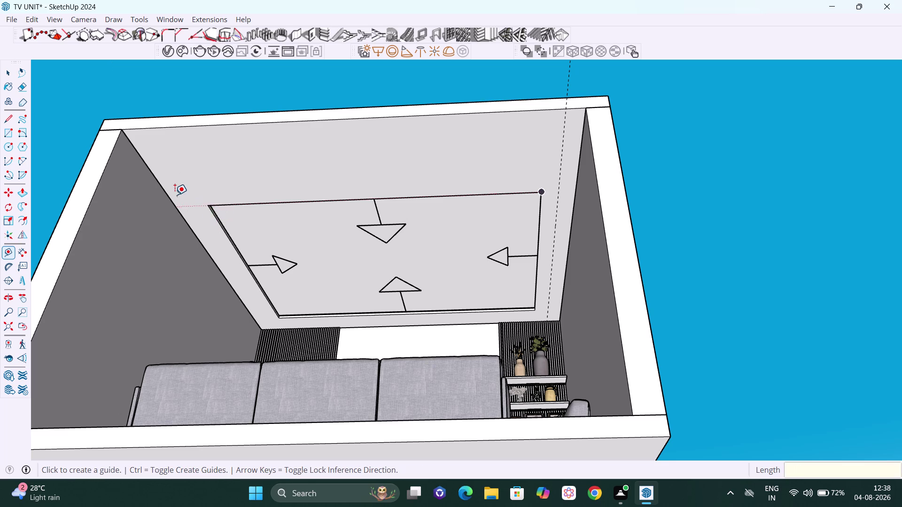
click(157, 173)
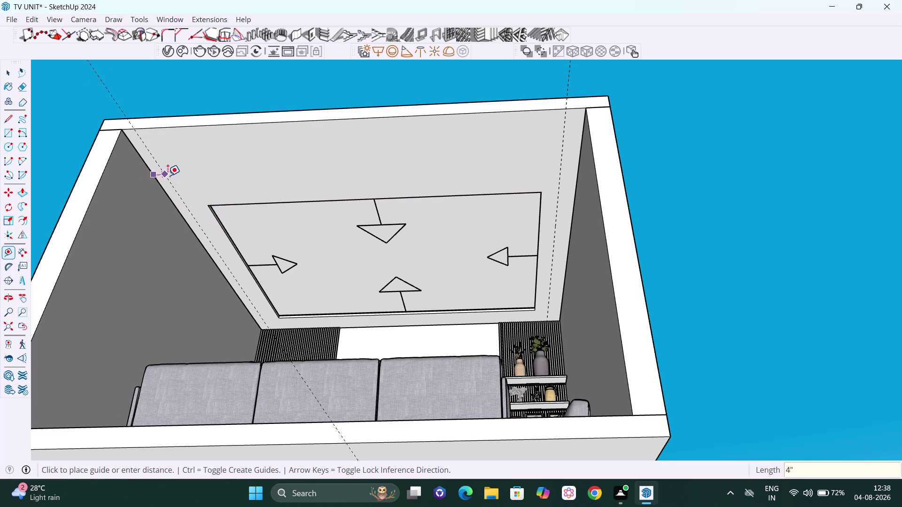
text(7.)
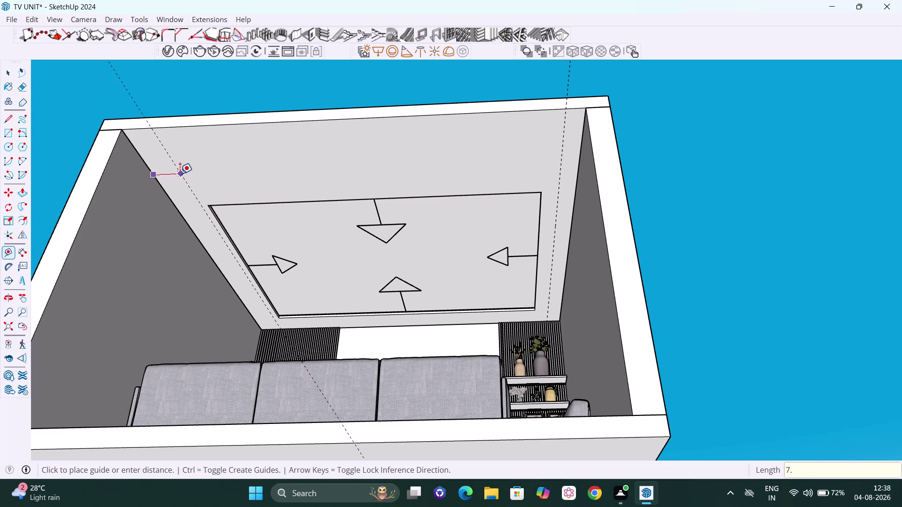
text(5)
key(Return)
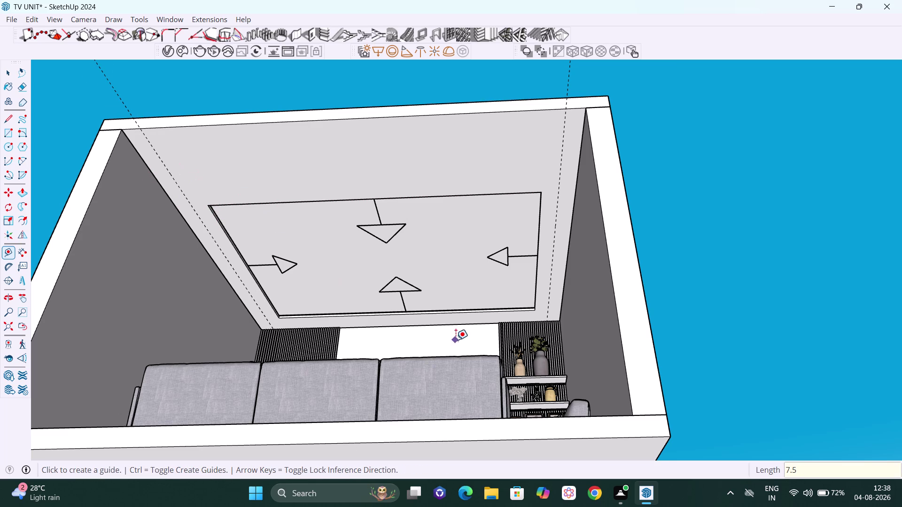
Place an offset guide of 7 along the ceiling's back border edge.
scroll(down, 3)
middle_drag(482, 332, 490, 310)
scroll(up, 3)
middle_drag(509, 340, 508, 390)
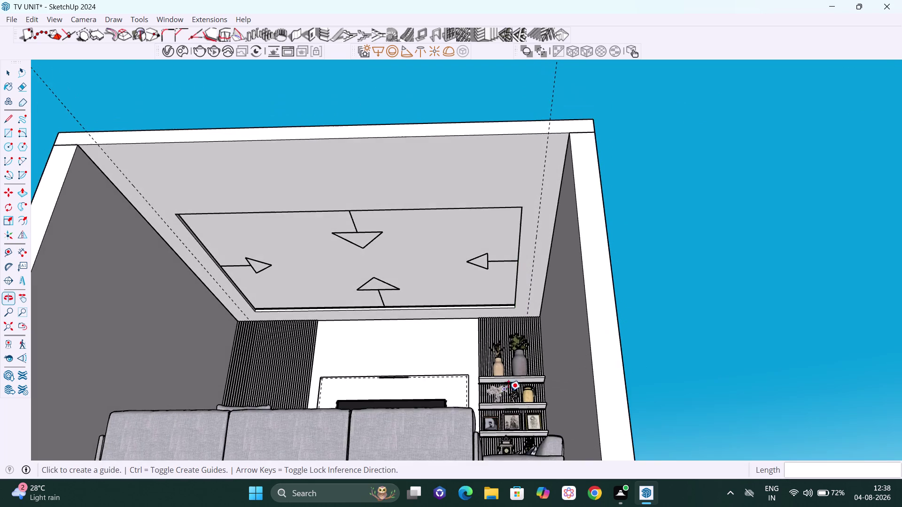
scroll(up, 3)
scroll(up, 3)
scroll(up, 3)
middle_drag(496, 353, 505, 306)
scroll(up, 3)
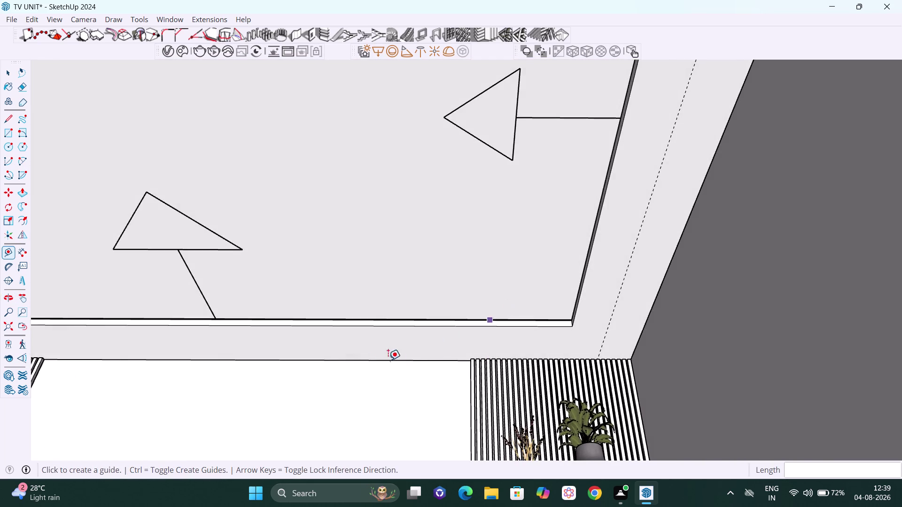
scroll(up, 3)
scroll(up, 3)
middle_drag(424, 358, 424, 337)
scroll(up, 3)
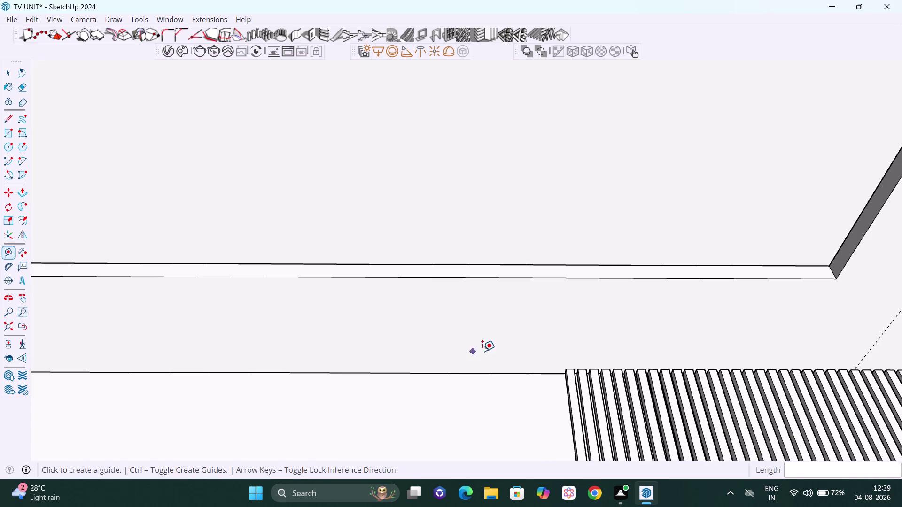
click(484, 373)
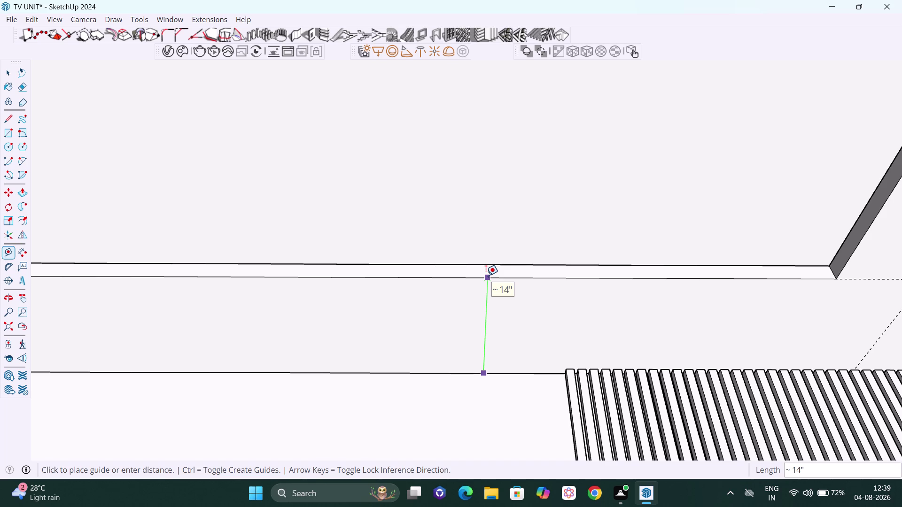
key(Escape)
click(471, 374)
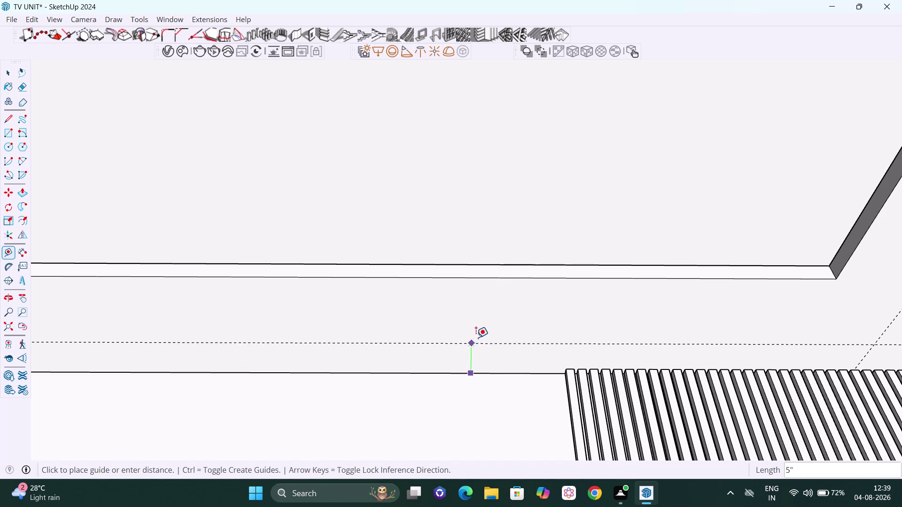
key(7)
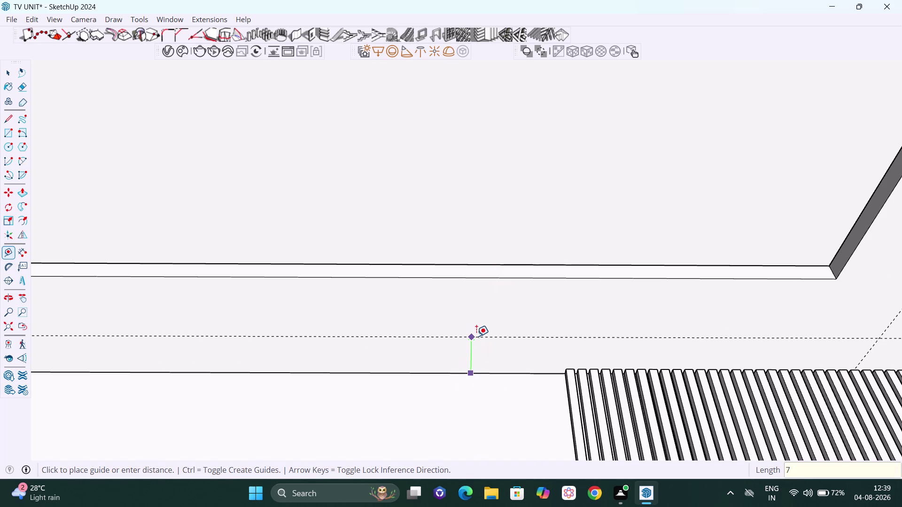
key(Return)
Zoom to extents and orbit around the ceiling border to check the new guides.
scroll(down, 3)
scroll(down, 3)
scroll(down, 3)
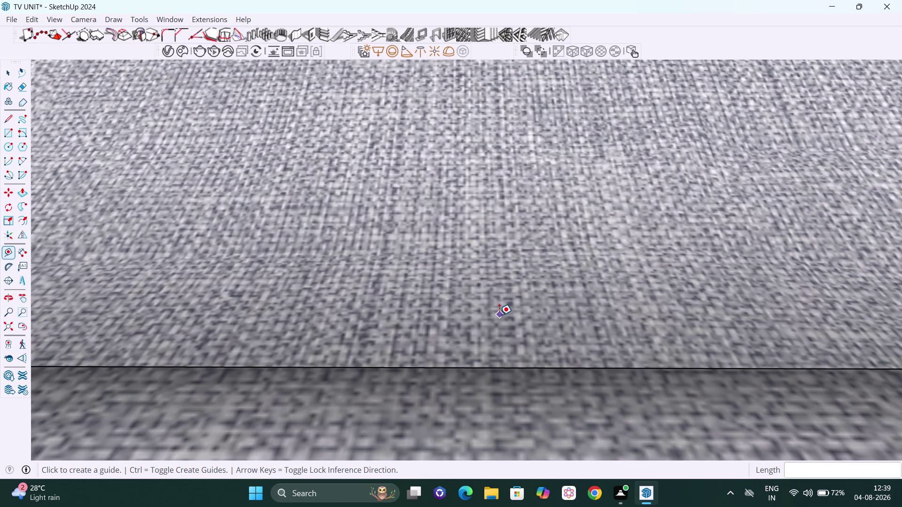
scroll(down, 3)
click(6, 336)
click(6, 330)
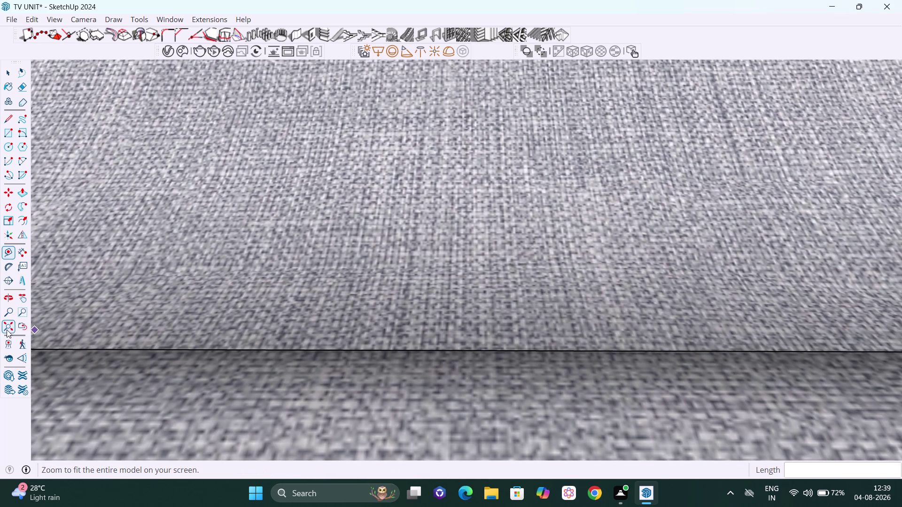
middle_drag(355, 195, 328, 319)
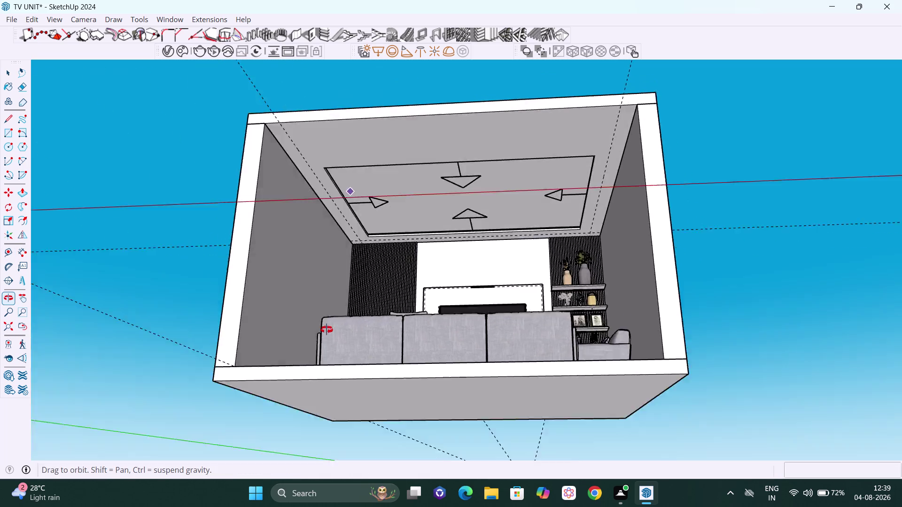
middle_drag(328, 319, 326, 345)
scroll(up, 3)
middle_drag(439, 206, 442, 152)
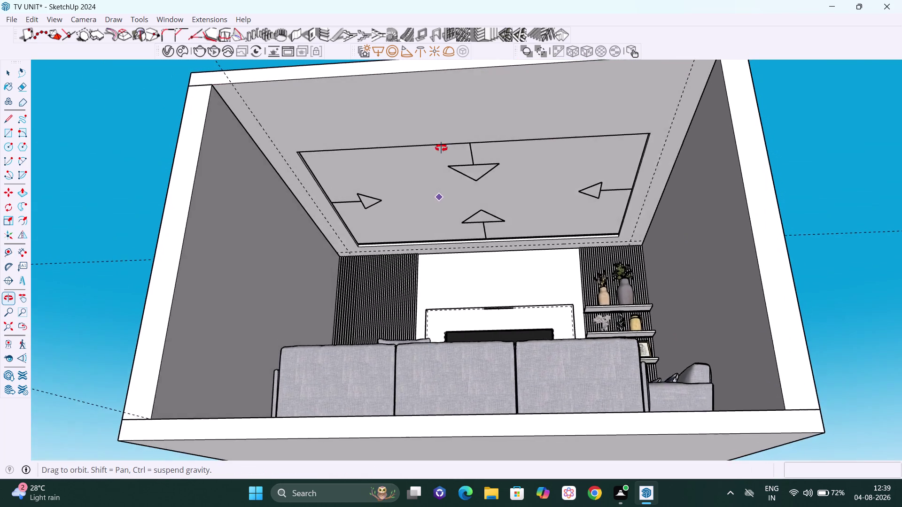
middle_drag(441, 152, 451, 198)
scroll(up, 3)
scroll(up, 3)
middle_drag(478, 167, 479, 155)
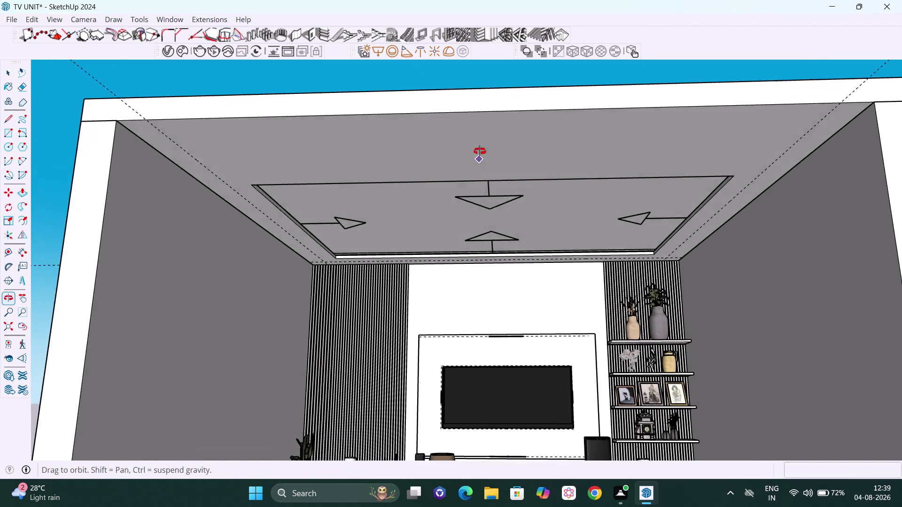
middle_drag(480, 155, 475, 130)
scroll(down, 3)
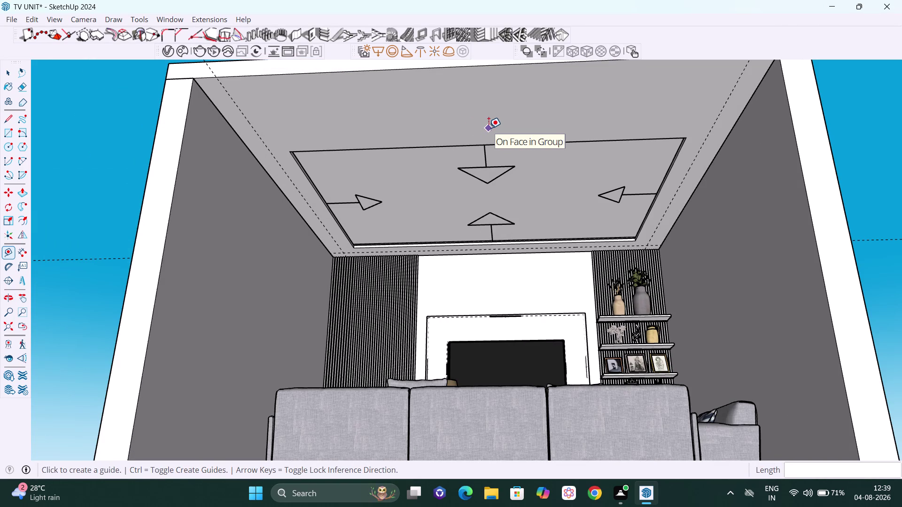
scroll(down, 3)
scroll(down, 3)
middle_drag(552, 260, 561, 358)
scroll(down, 3)
middle_drag(561, 358, 558, 374)
scroll(up, 3)
scroll(up, 3)
scroll(down, 3)
scroll(down, 3)
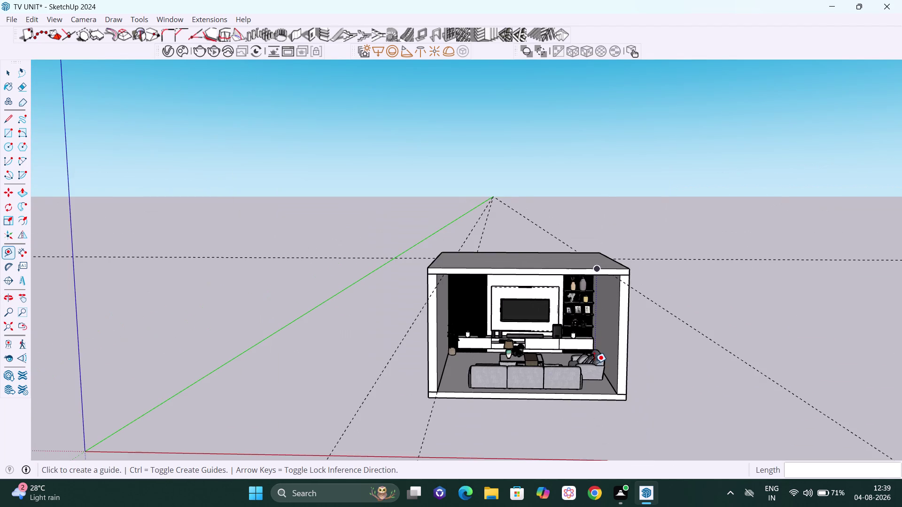
Orbit toward the TV wall and select the sofa and other furniture pieces.
middle_click(594, 364)
middle_drag(594, 369, 595, 389)
scroll(up, 3)
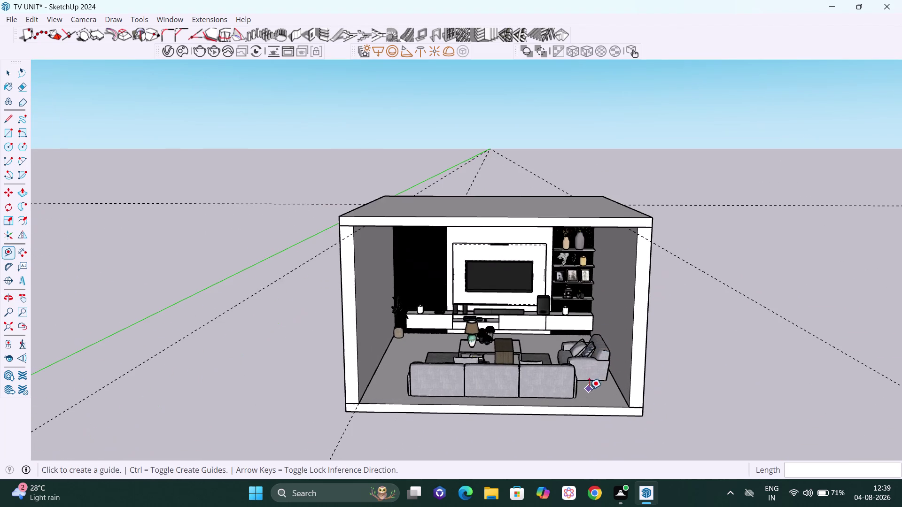
scroll(up, 3)
middle_click(582, 401)
scroll(up, 3)
middle_drag(546, 403, 583, 403)
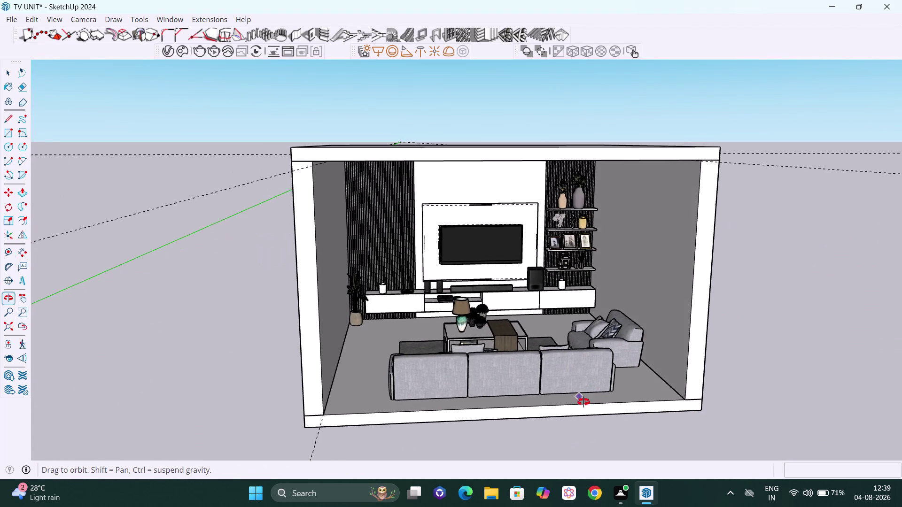
middle_drag(583, 403, 583, 402)
key(space)
middle_drag(509, 406, 540, 409)
scroll(up, 3)
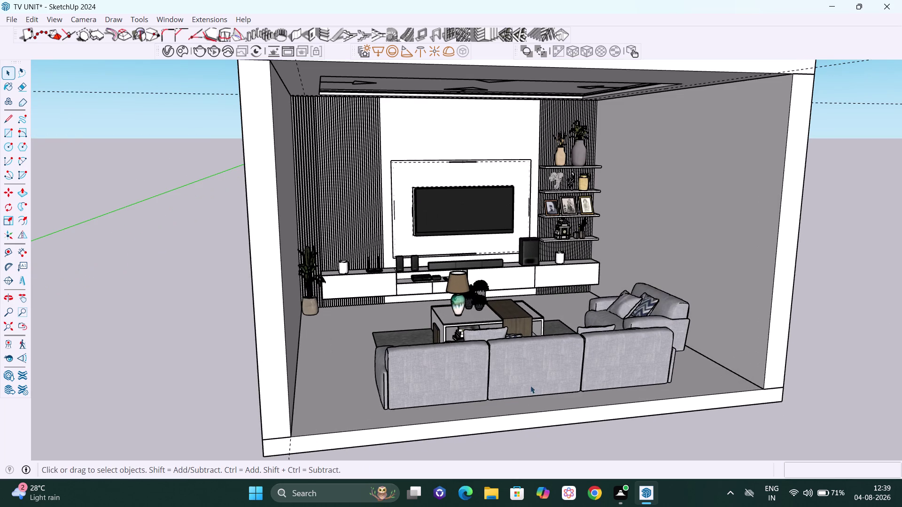
click(523, 378)
middle_drag(458, 374, 475, 394)
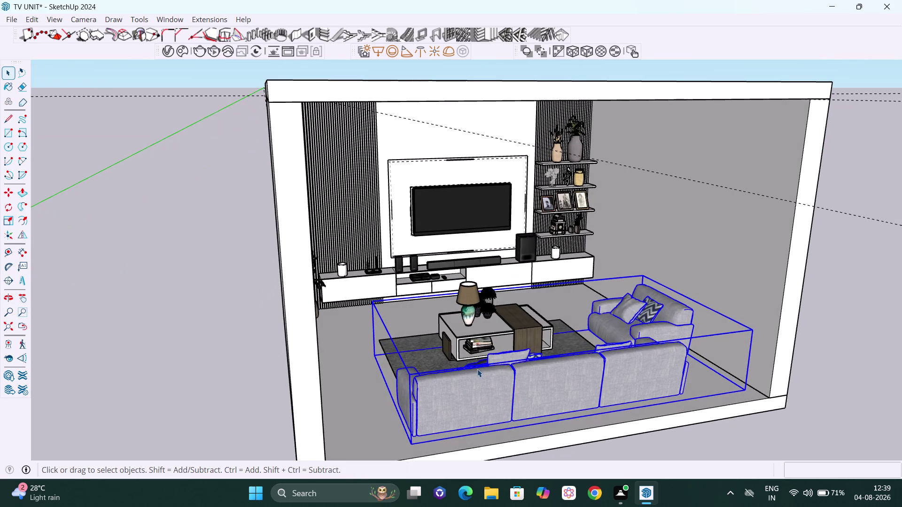
click(472, 337)
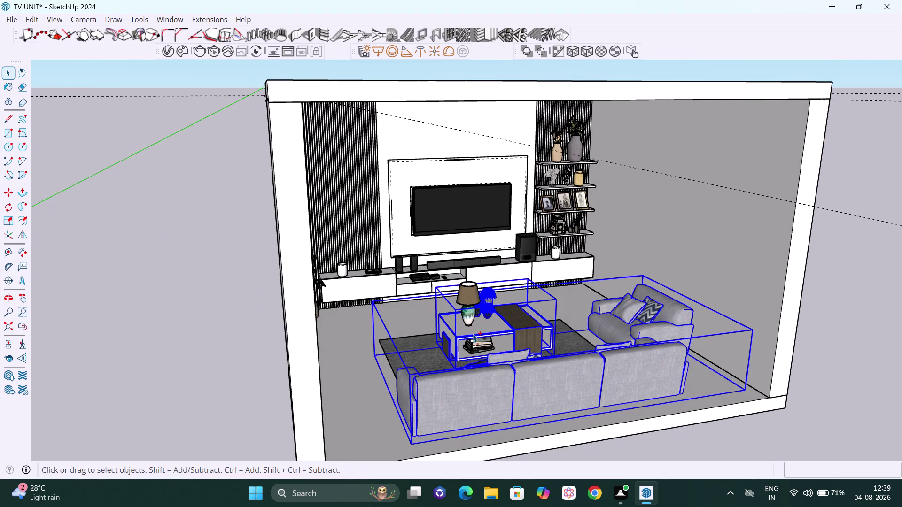
click(475, 350)
scroll(down, 3)
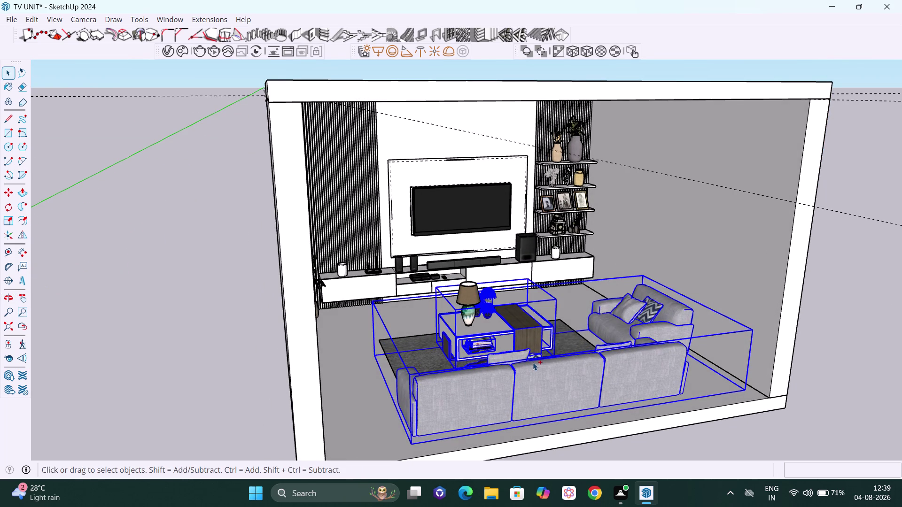
scroll(down, 3)
middle_click(530, 362)
Move the selected furniture 1' from the sofa corner, then clear the selection.
key(m)
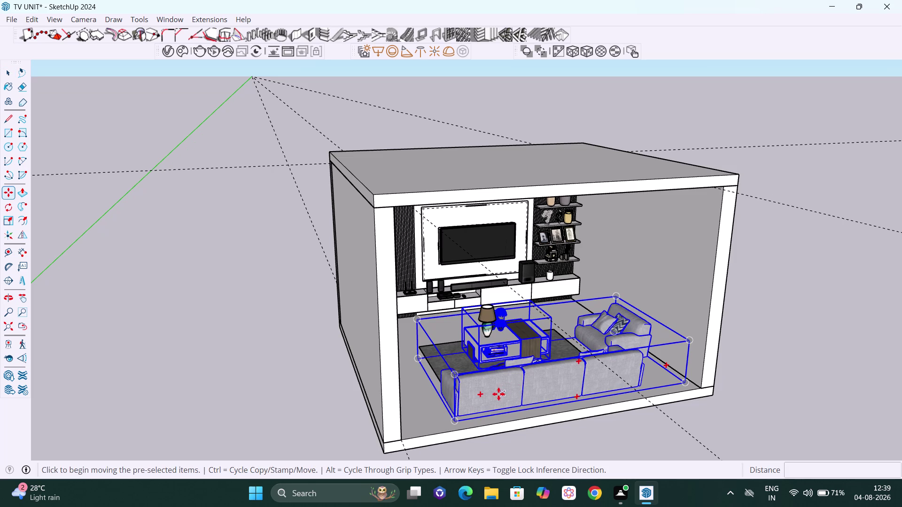
key(Left)
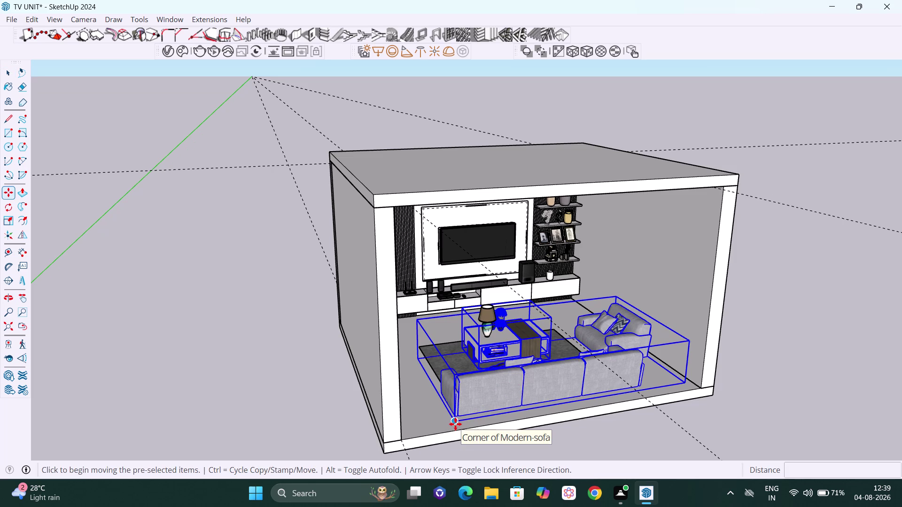
click(455, 424)
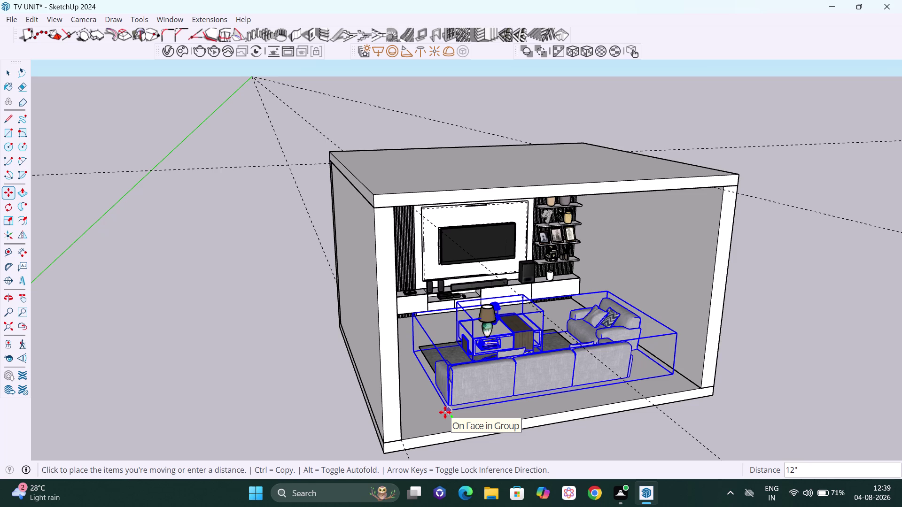
text(1')
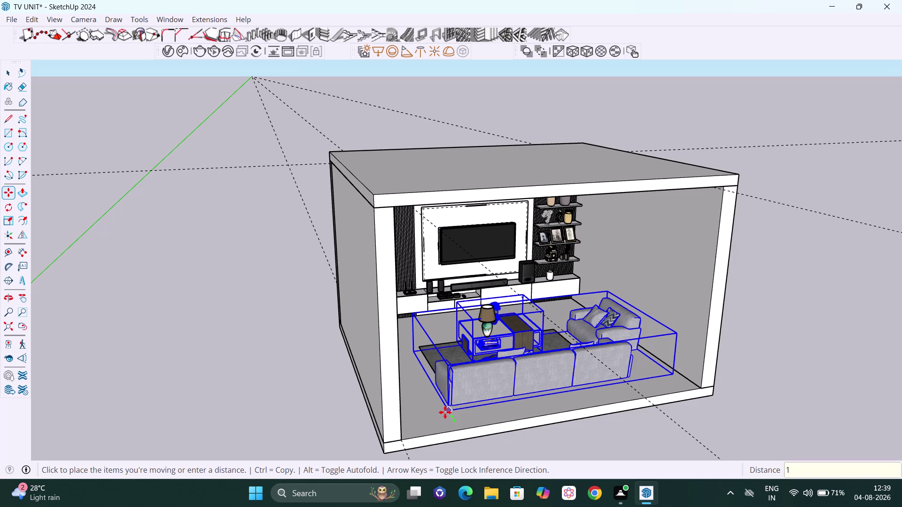
key(Return)
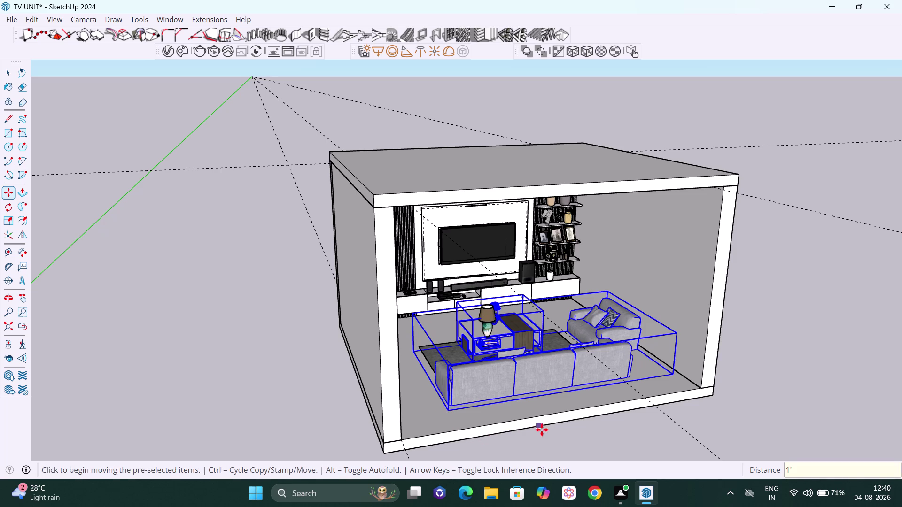
key(space)
click(769, 424)
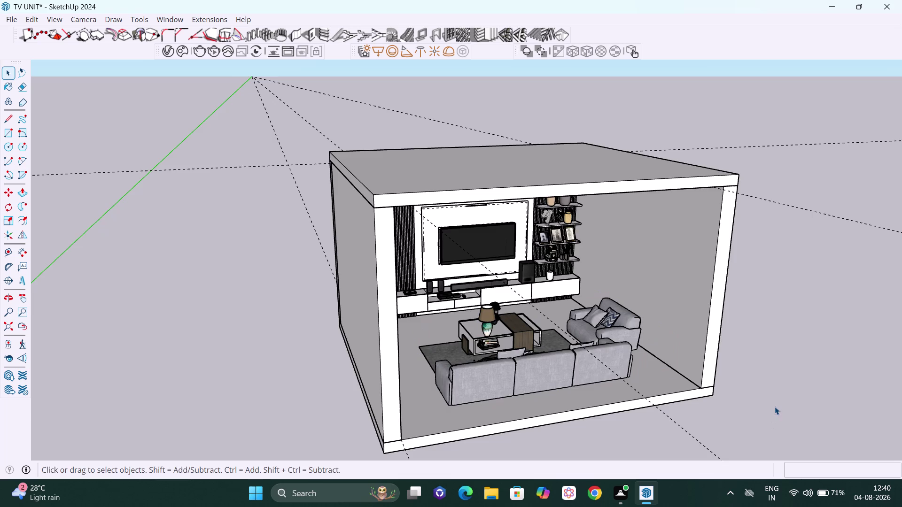
Push the ceiling slab's front face back 1' inside its group.
middle_drag(775, 407, 533, 381)
middle_drag(459, 403, 658, 450)
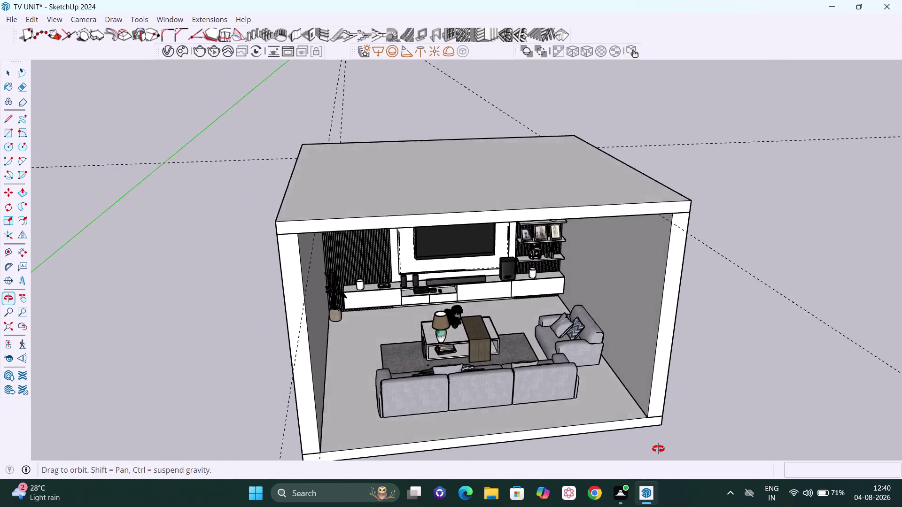
middle_drag(658, 451, 651, 425)
middle_drag(651, 426, 633, 430)
scroll(down, 3)
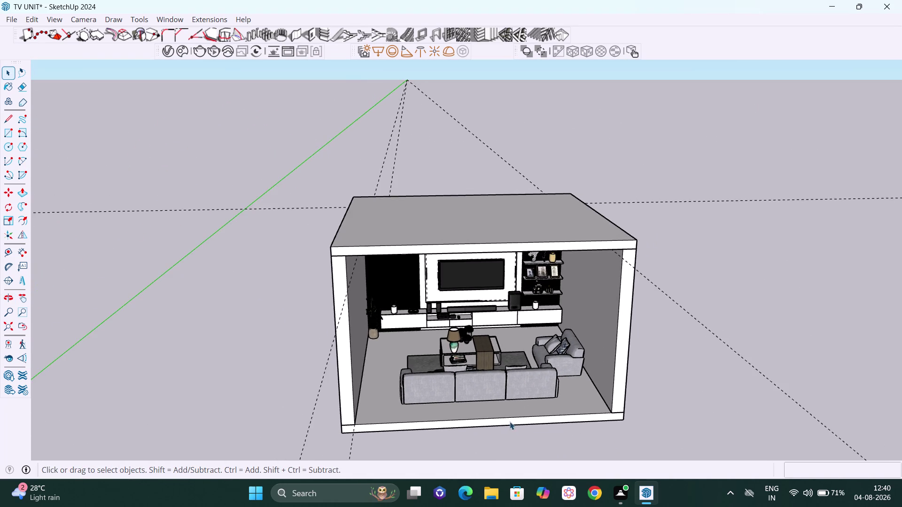
middle_drag(509, 422, 541, 419)
scroll(up, 3)
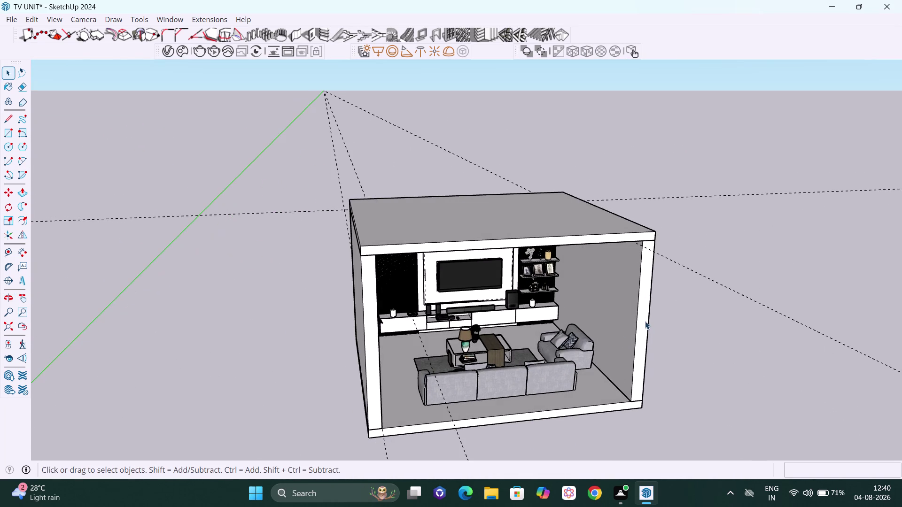
scroll(up, 3)
middle_drag(646, 294, 644, 317)
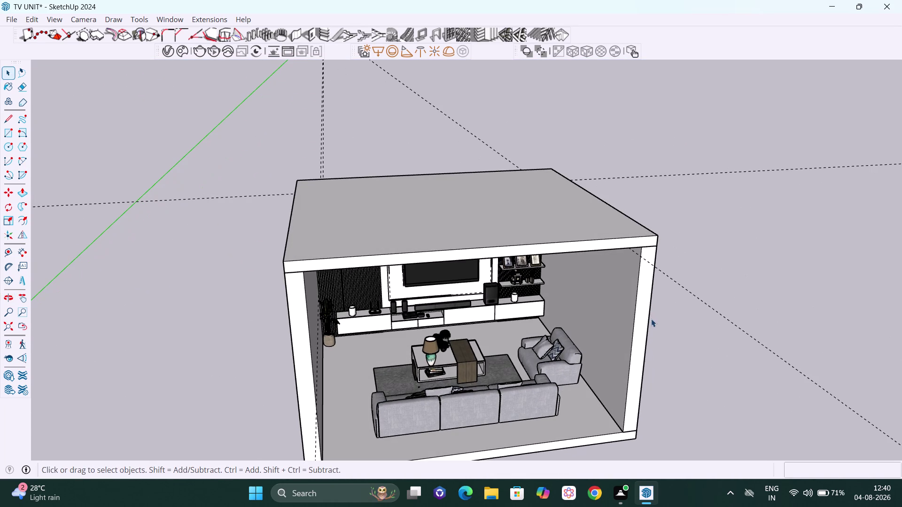
key(p)
key(space)
click(623, 240)
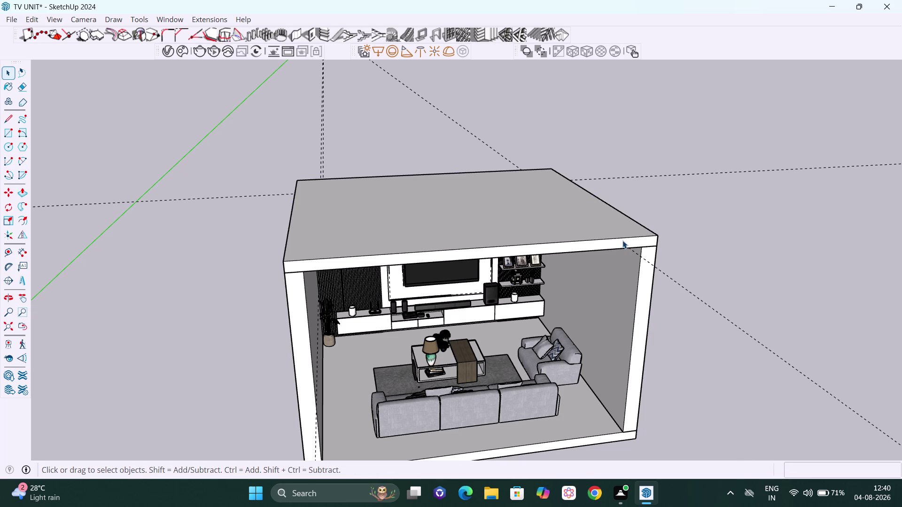
double_click(623, 240)
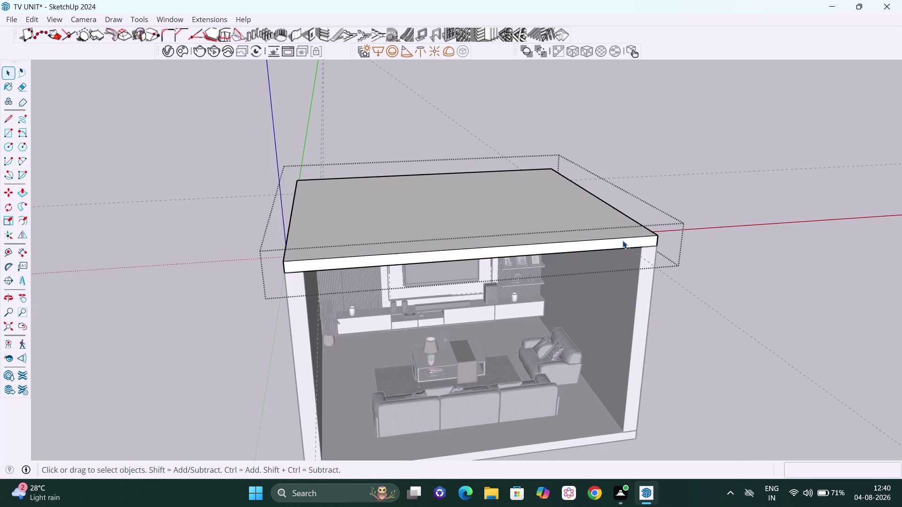
click(625, 244)
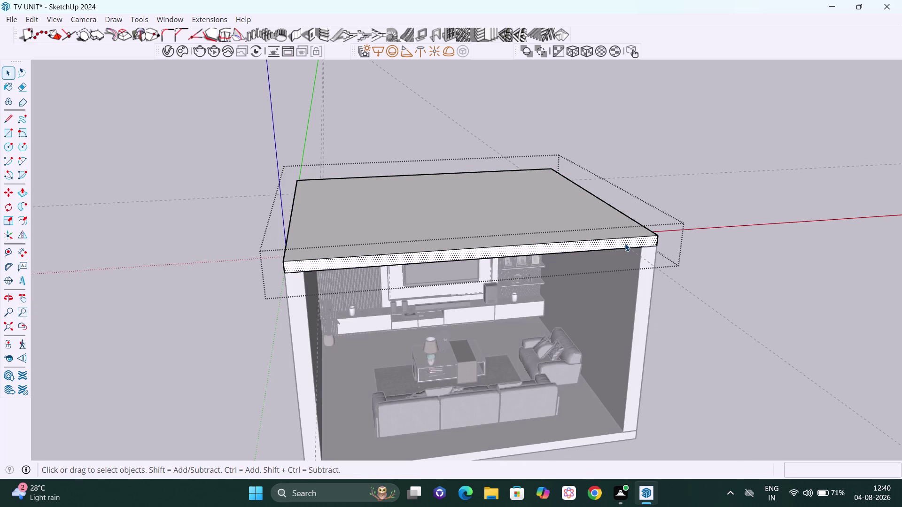
key(p)
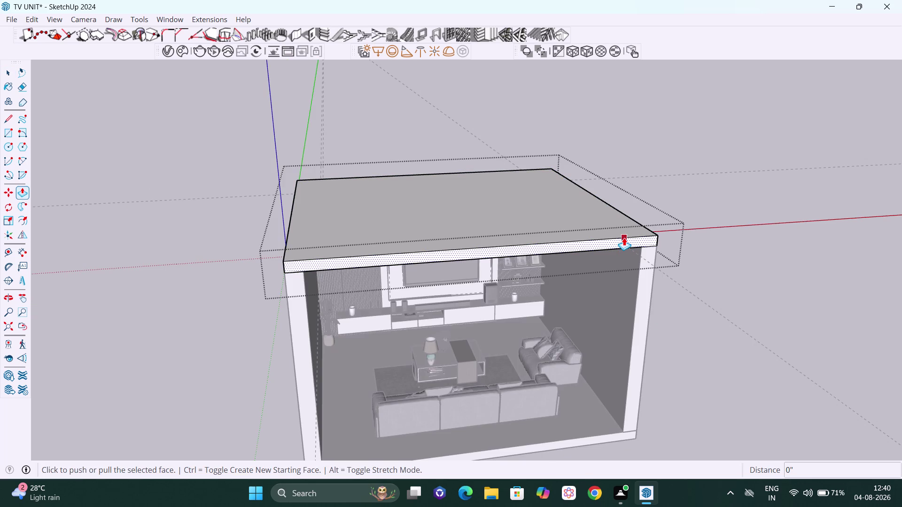
click(623, 239)
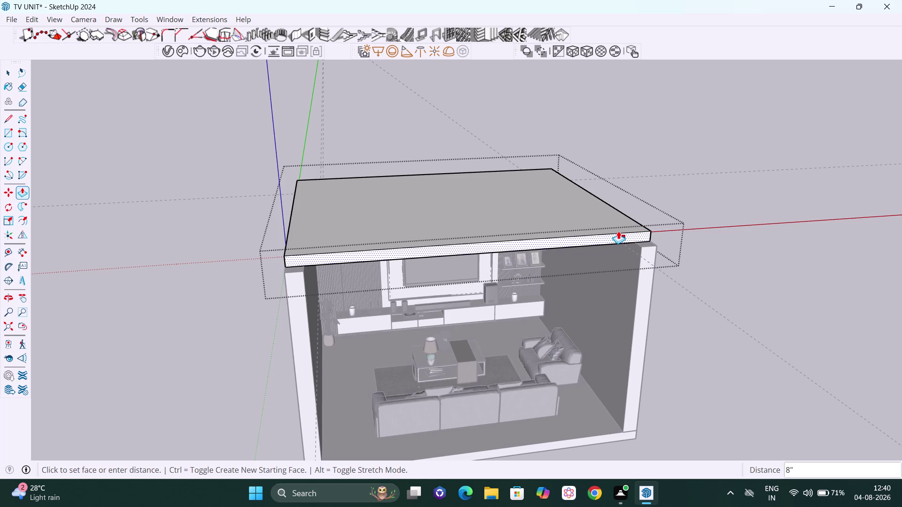
text(1')
key(Return)
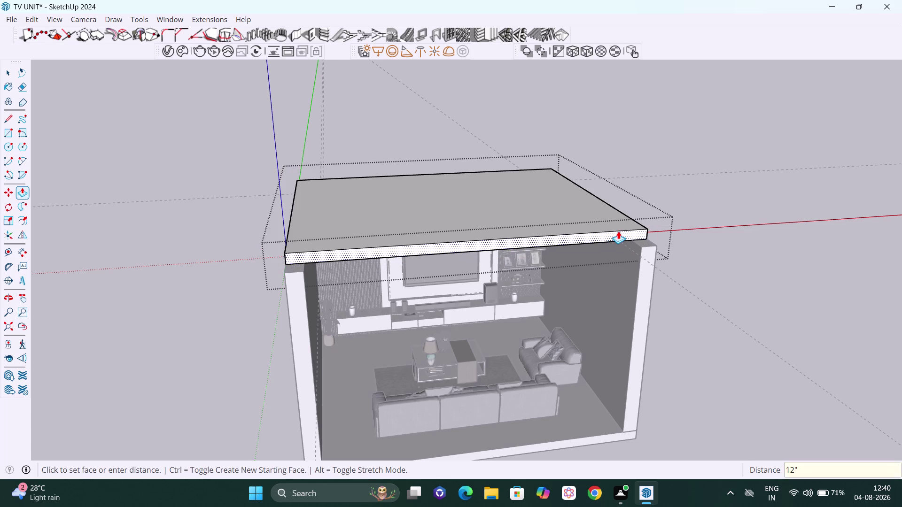
key(space)
Push the right wall's front face back 1' inside its group.
click(649, 282)
double_click(646, 280)
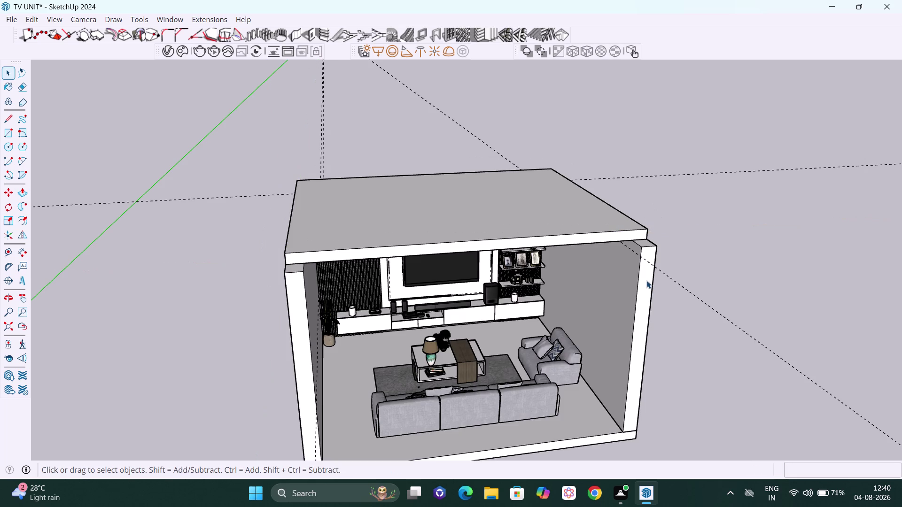
click(647, 281)
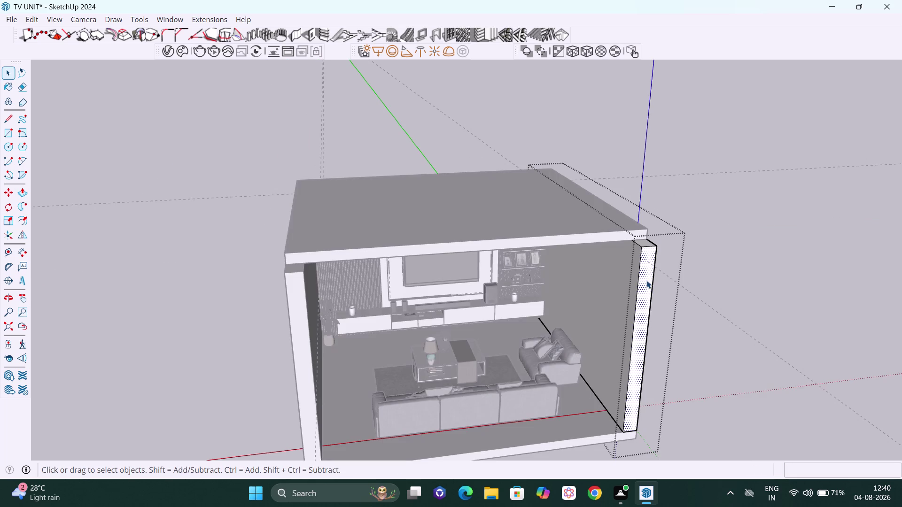
text(1')
key(Return)
key(p)
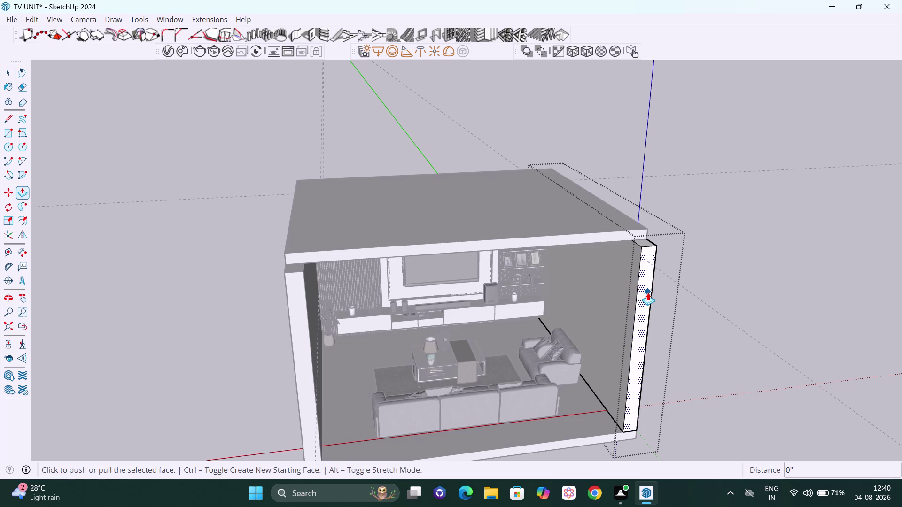
click(647, 293)
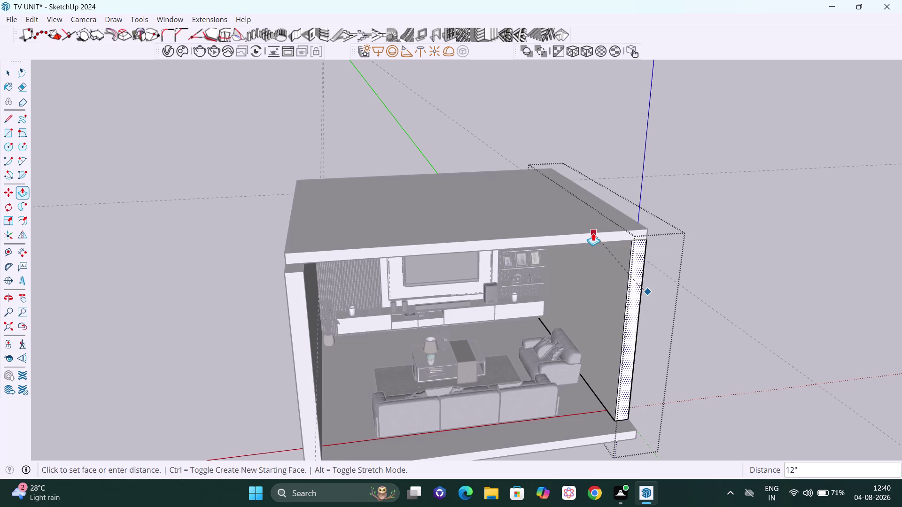
click(593, 234)
key(space)
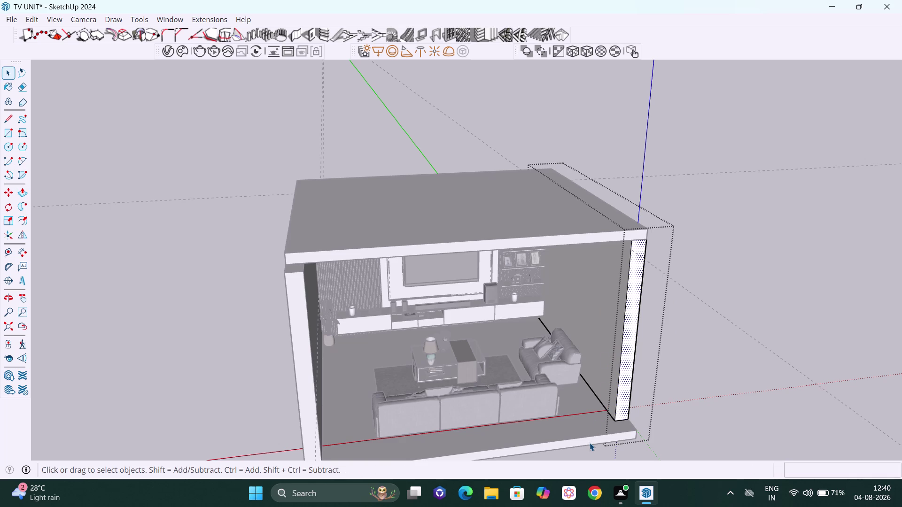
Push the floor slab's front face 1' inside its group.
click(590, 443)
double_click(587, 443)
click(587, 443)
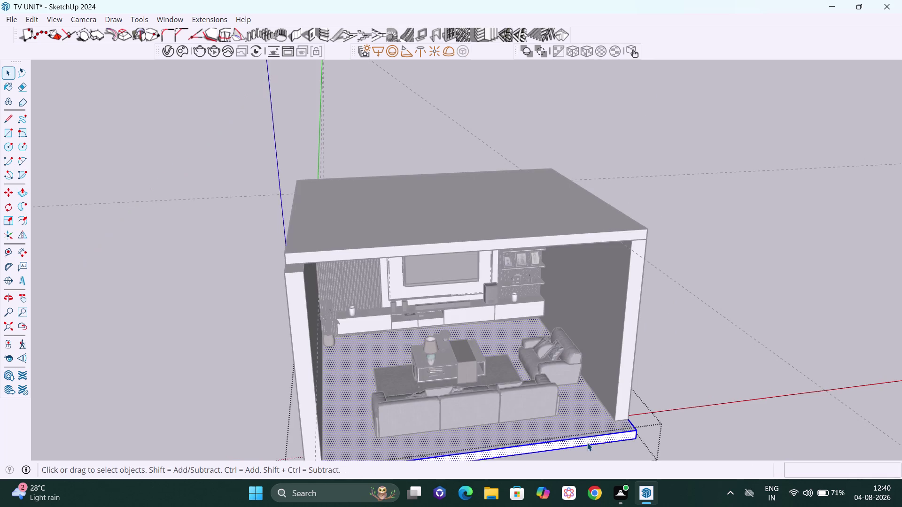
click(587, 443)
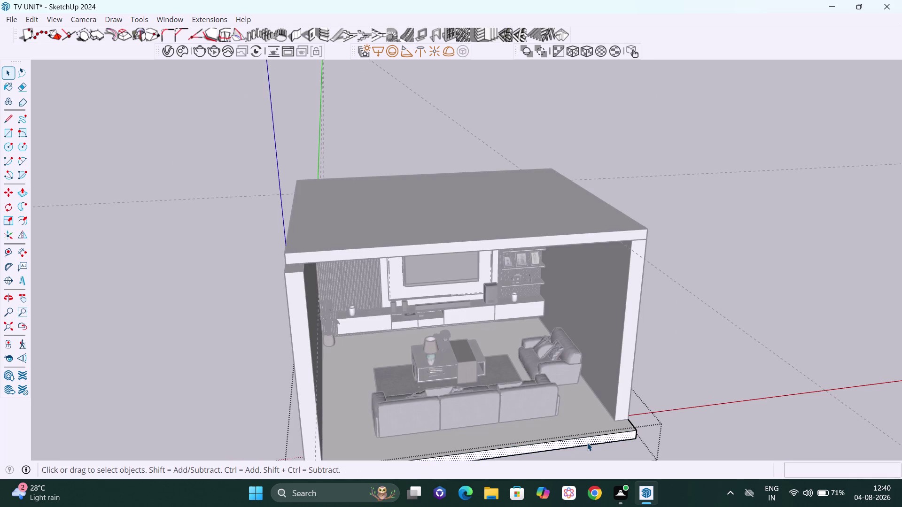
key(p)
click(588, 441)
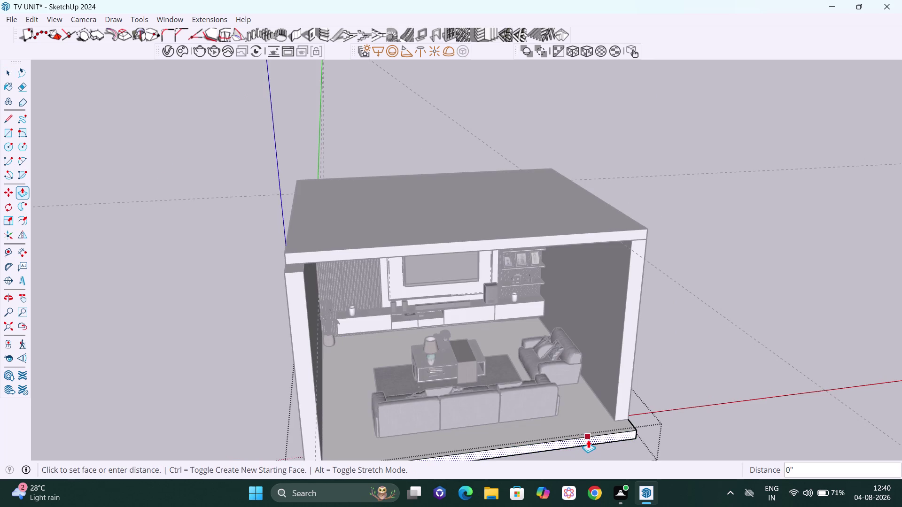
click(626, 383)
scroll(down, 3)
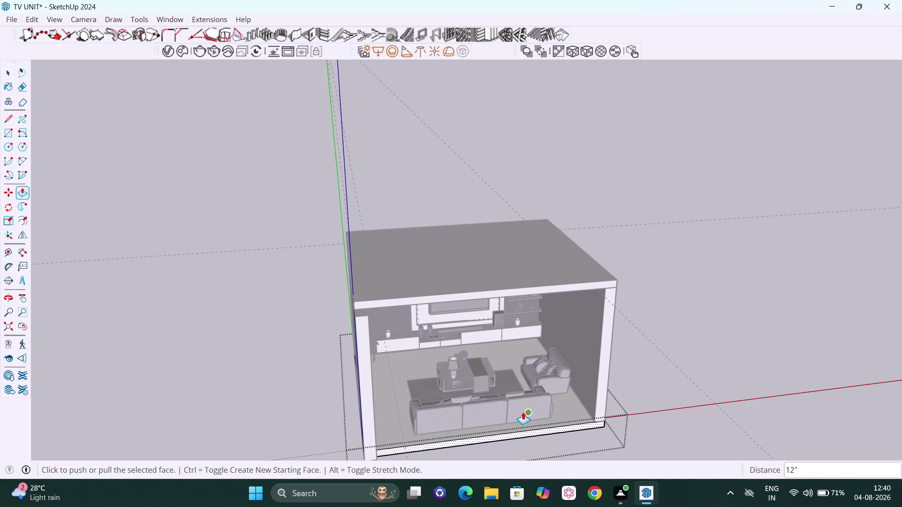
key(space)
click(358, 352)
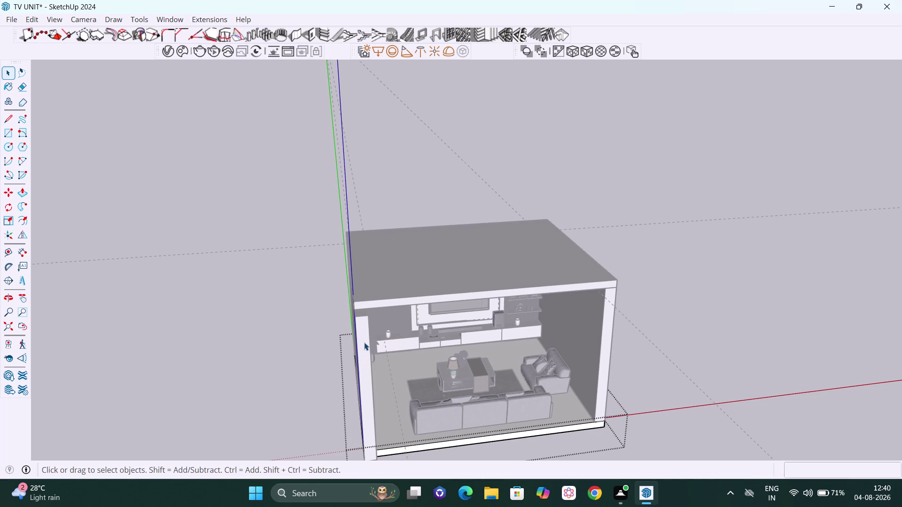
Push the left wall's front face 1' inside its group.
click(364, 342)
click(365, 342)
click(254, 250)
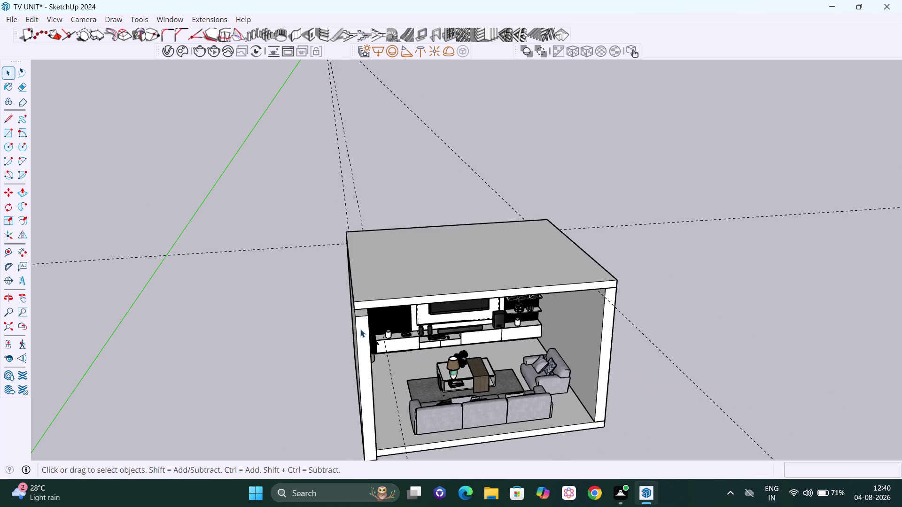
click(361, 329)
triple_click(361, 330)
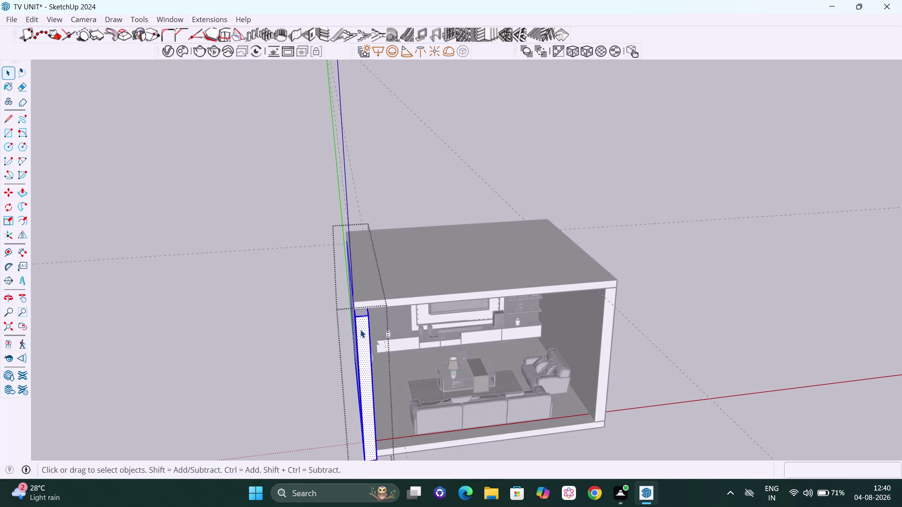
double_click(361, 330)
click(360, 330)
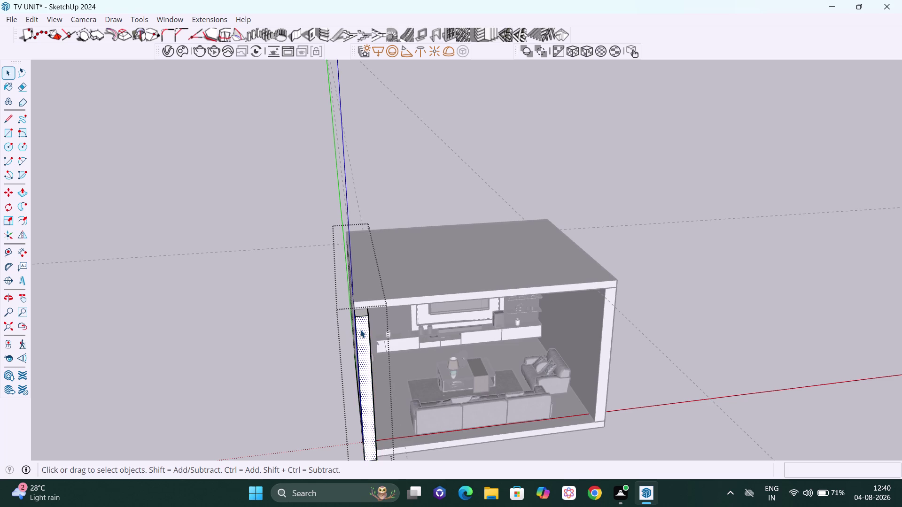
key(p)
click(361, 329)
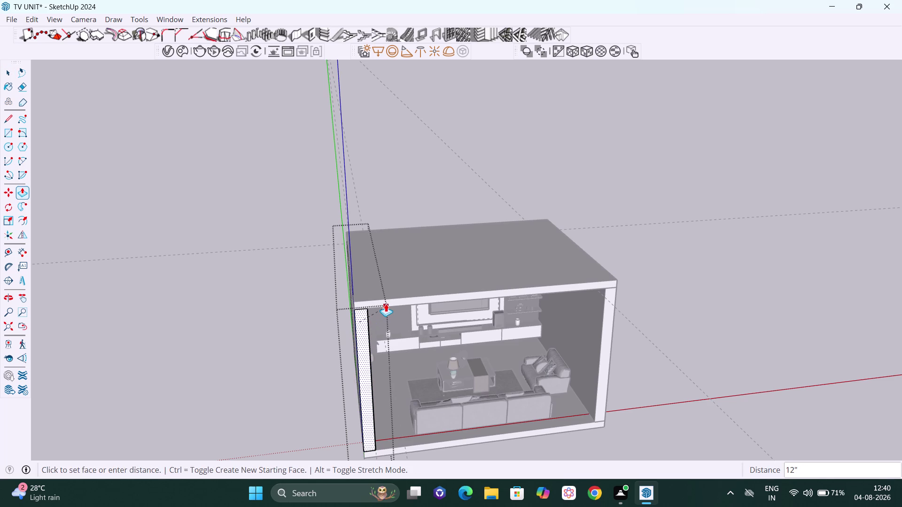
click(386, 303)
key(space)
click(658, 306)
middle_drag(673, 297, 594, 254)
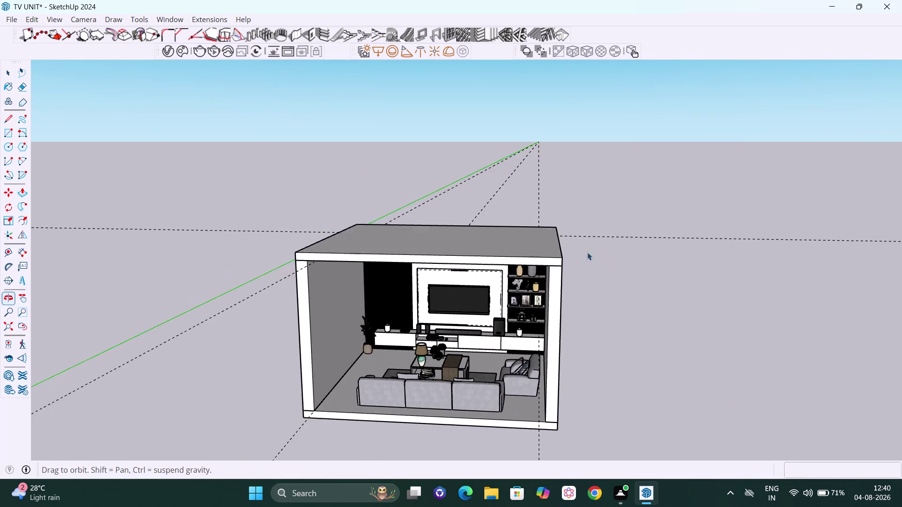
middle_drag(595, 255, 590, 253)
scroll(up, 3)
scroll(up, 3)
middle_drag(519, 288, 527, 150)
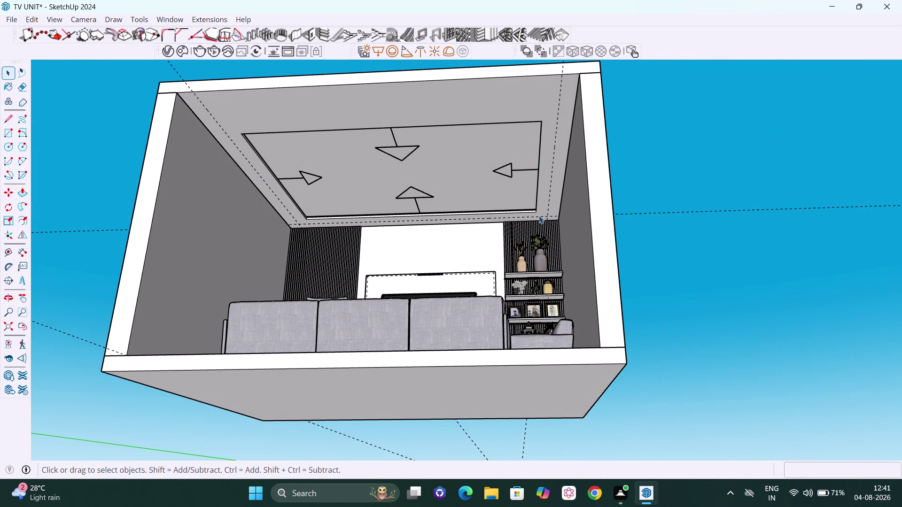
scroll(down, 3)
scroll(down, 3)
middle_drag(520, 335, 530, 479)
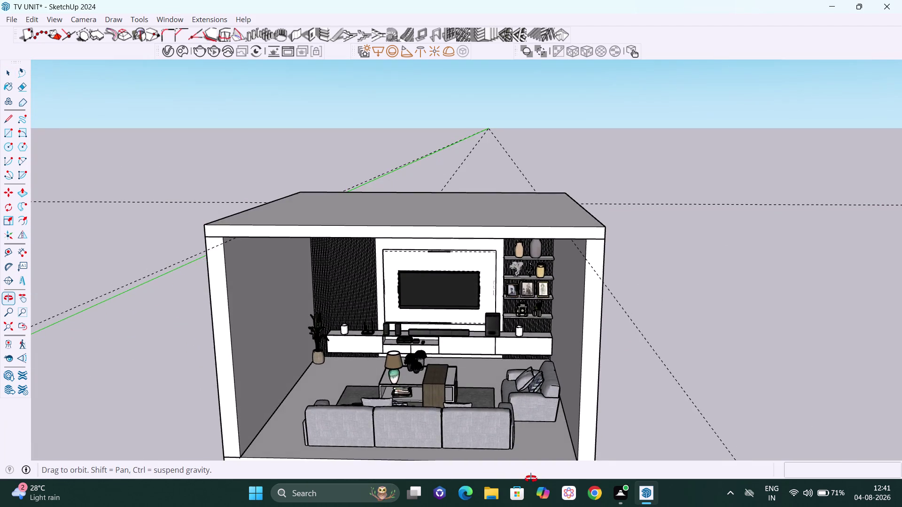
middle_drag(531, 479, 545, 461)
scroll(down, 3)
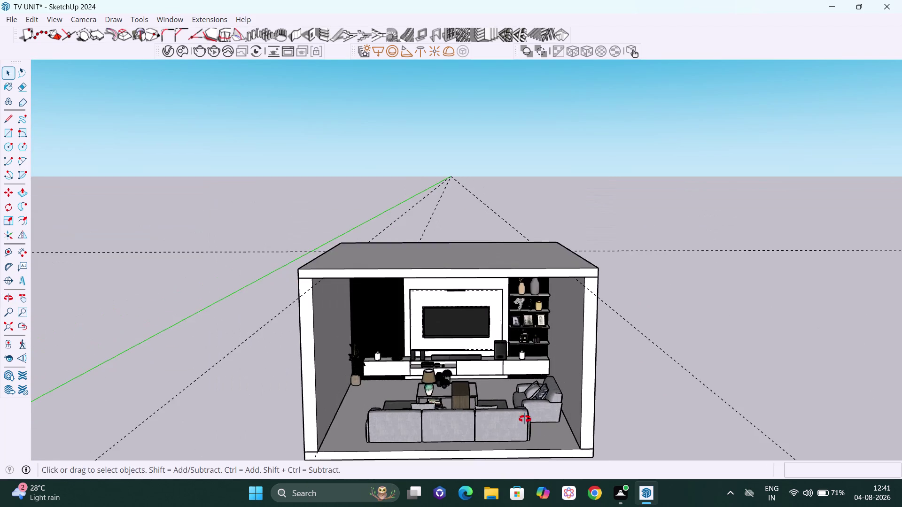
middle_drag(526, 422, 310, 359)
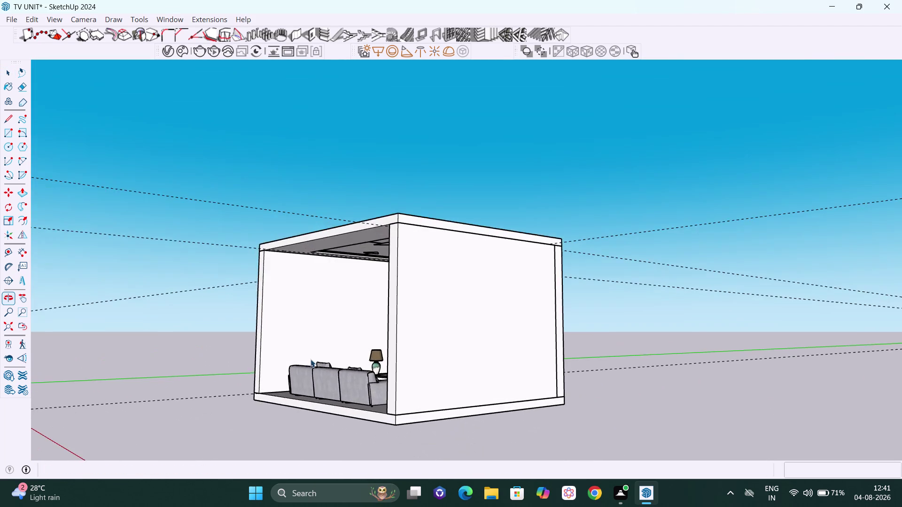
scroll(down, 3)
middle_drag(380, 385, 311, 456)
scroll(up, 3)
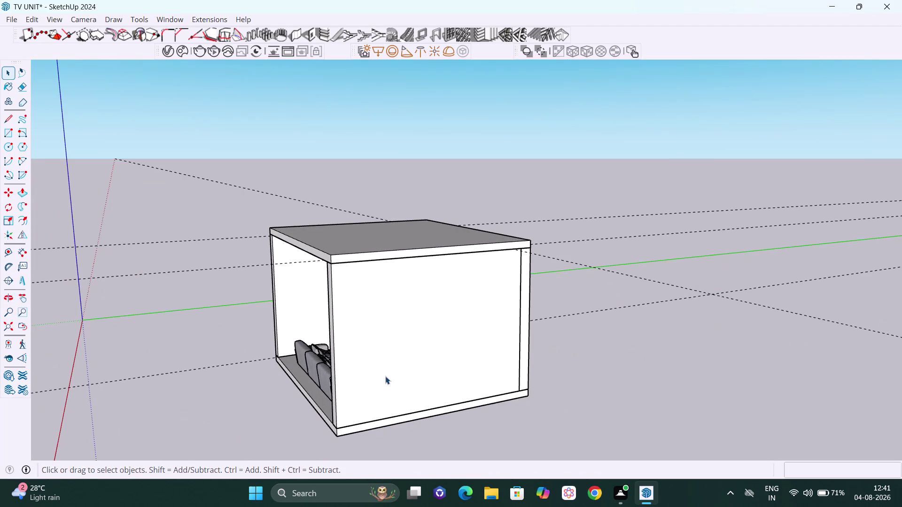
key(t)
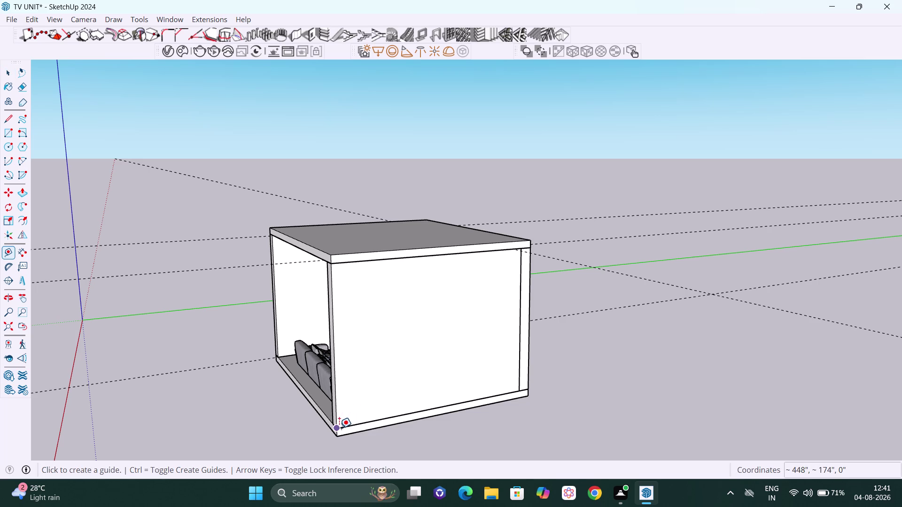
drag(339, 428, 347, 426)
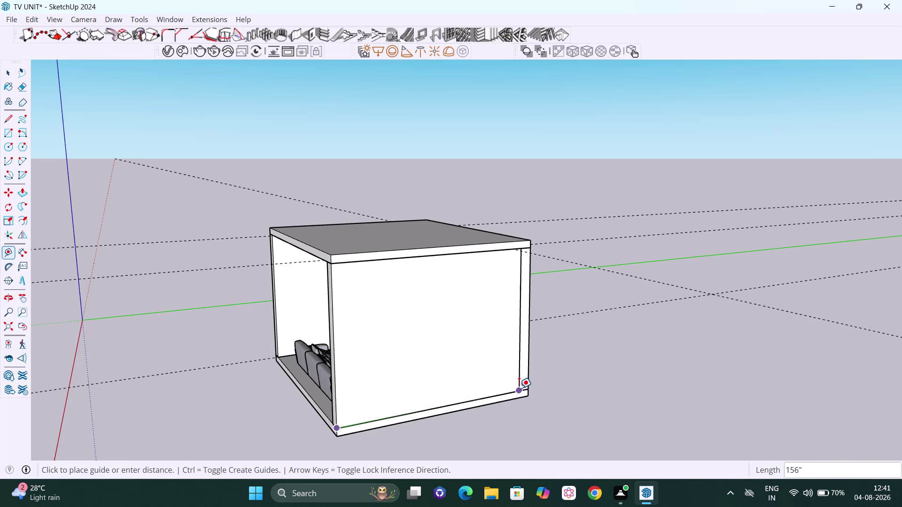
key(space)
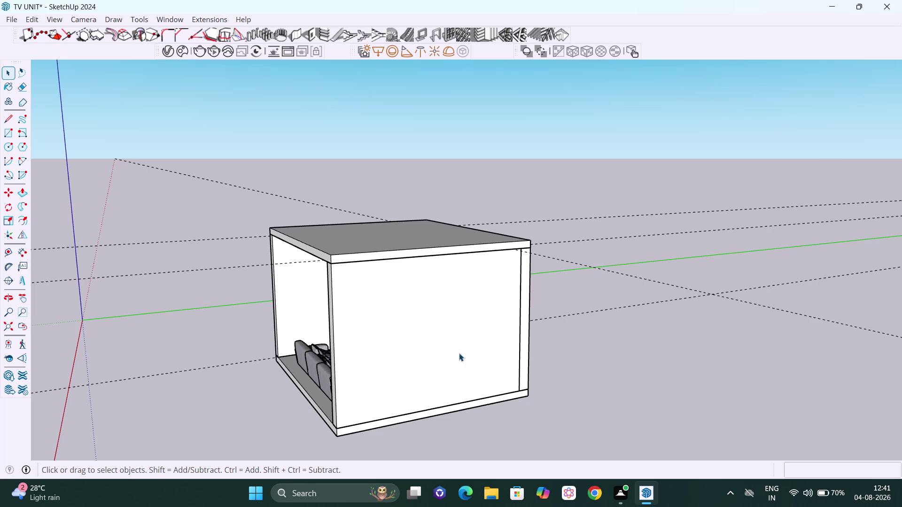
Place a guide offset 7 inward from the ceiling's back edge.
scroll(down, 3)
middle_drag(391, 366, 627, 261)
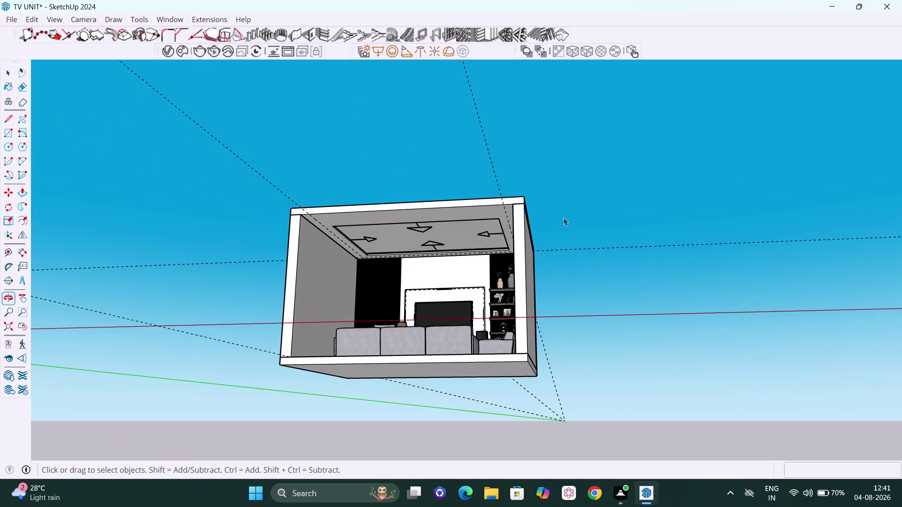
scroll(up, 3)
scroll(up, 3)
middle_drag(456, 229, 529, 169)
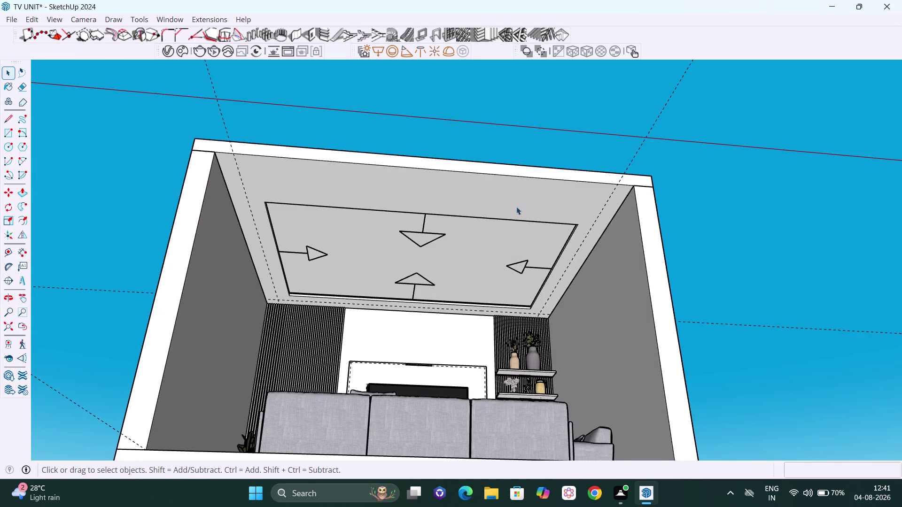
scroll(up, 3)
middle_drag(462, 203, 447, 198)
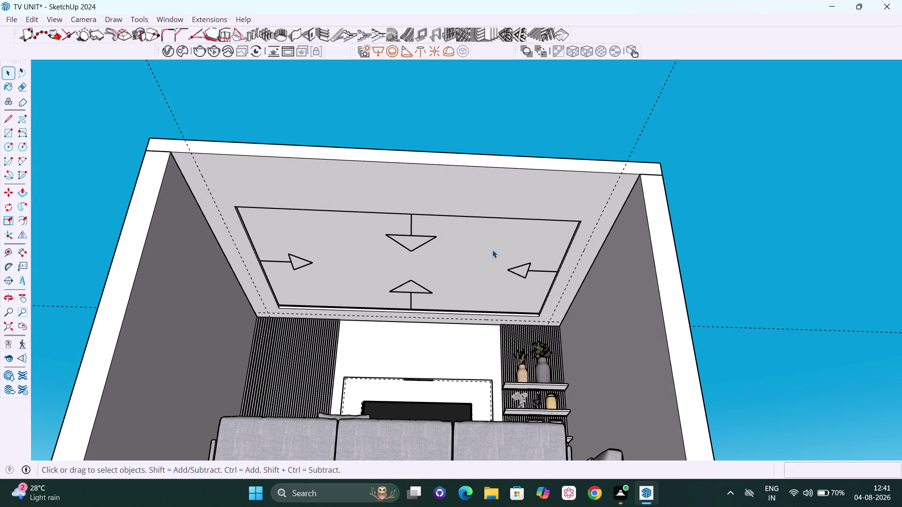
middle_drag(492, 245, 453, 239)
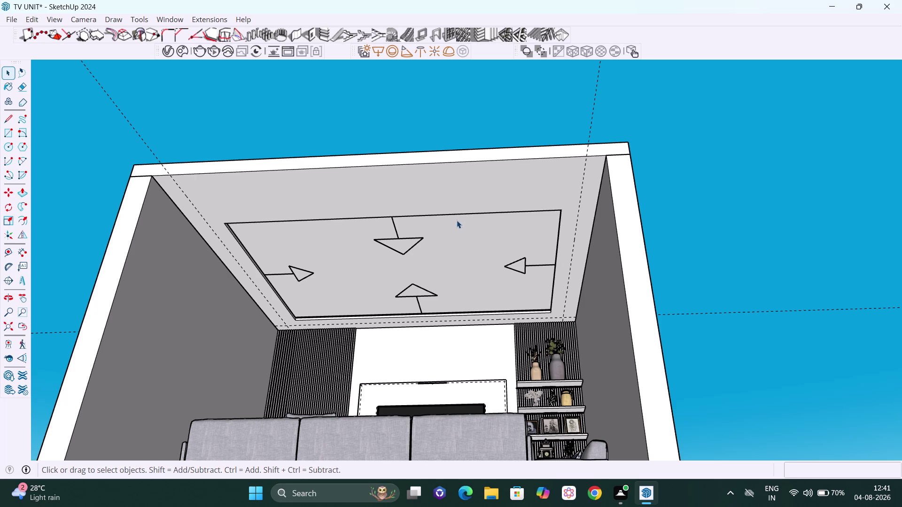
key(t)
click(526, 212)
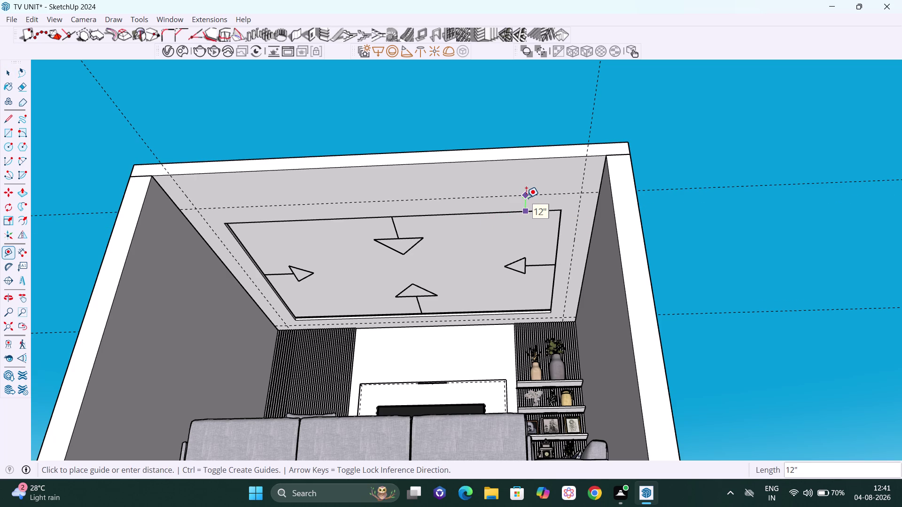
key(7)
key(Return)
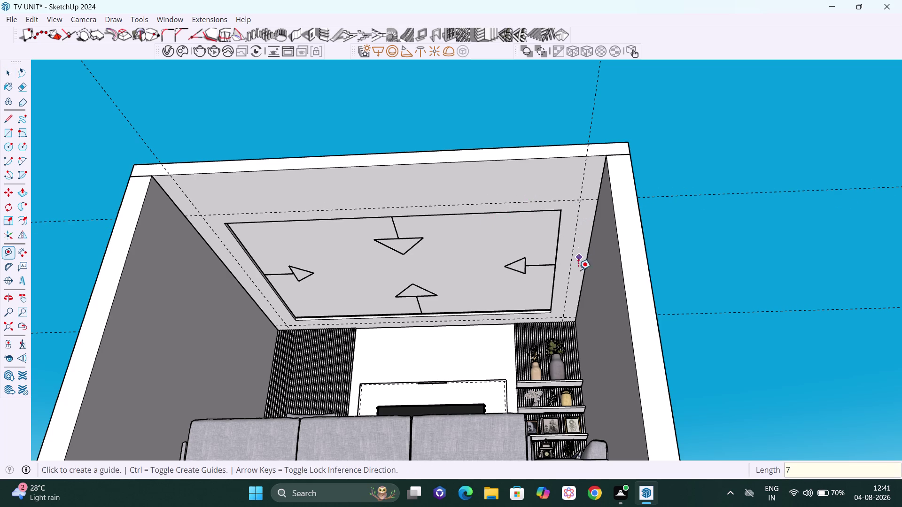
Orbit out to view the whole room from outside.
scroll(up, 3)
middle_click(579, 269)
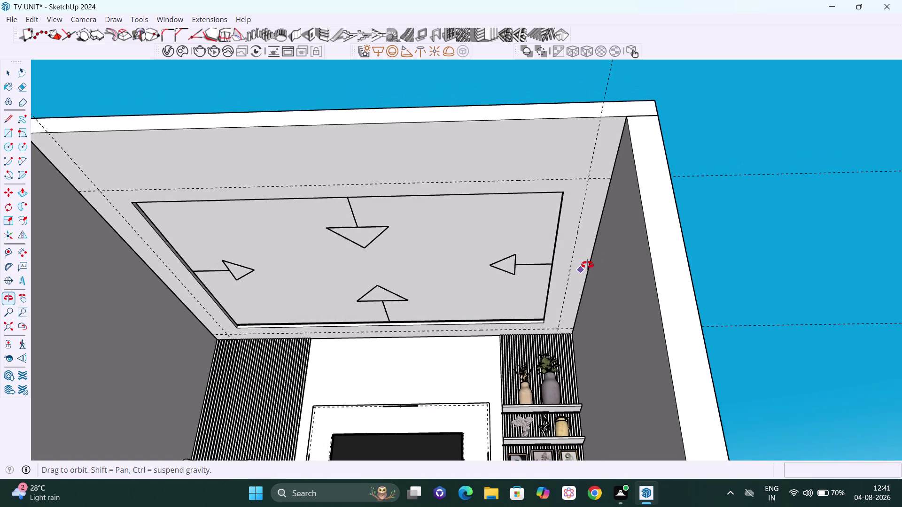
scroll(down, 3)
scroll(down, 3)
middle_drag(579, 207, 543, 183)
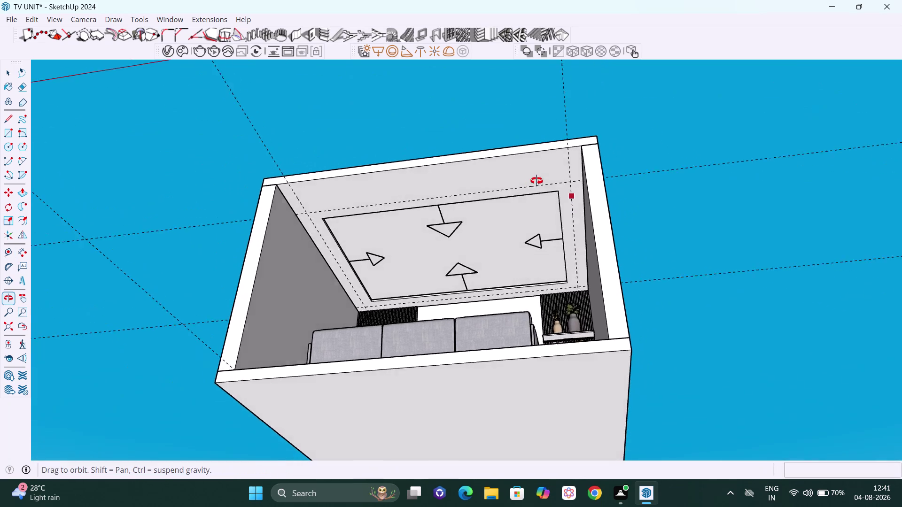
middle_drag(543, 183, 562, 220)
scroll(down, 3)
scroll(down, 3)
middle_drag(575, 242, 581, 334)
middle_drag(579, 331, 583, 381)
middle_drag(527, 341, 547, 368)
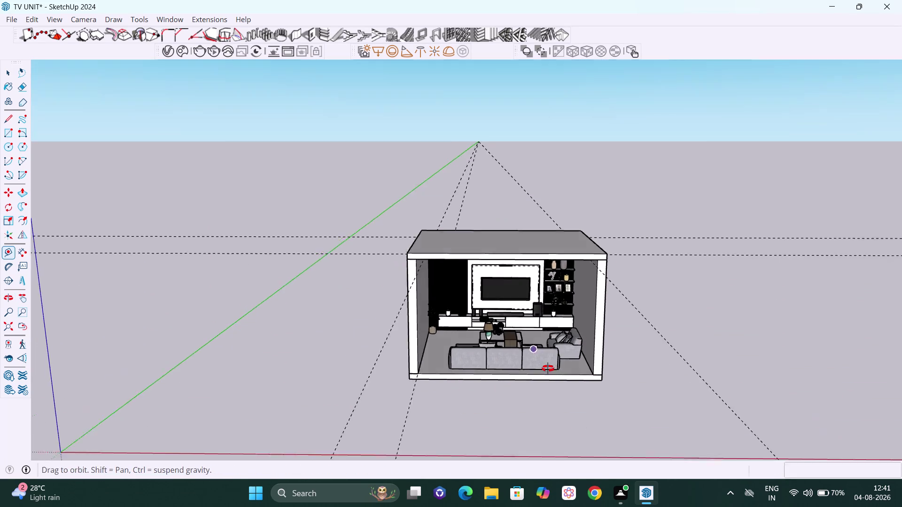
middle_drag(548, 369, 548, 370)
scroll(down, 3)
scroll(up, 3)
Select the sofa set and coffee table groups.
key(space)
middle_drag(541, 360, 568, 406)
scroll(up, 3)
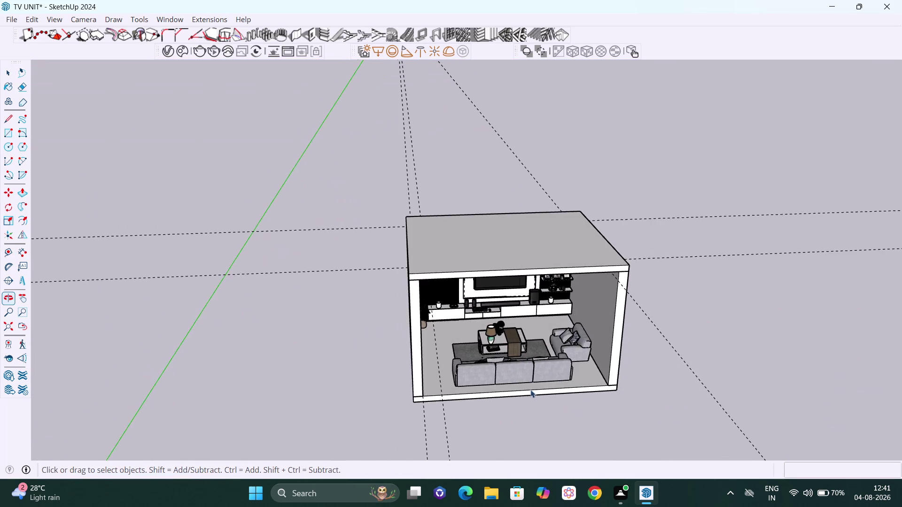
scroll(up, 3)
middle_drag(531, 401, 618, 396)
scroll(up, 3)
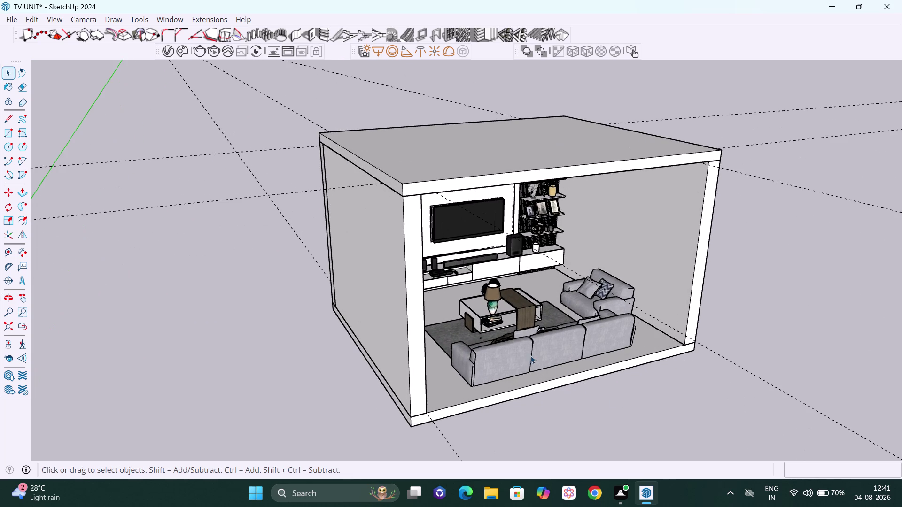
click(517, 353)
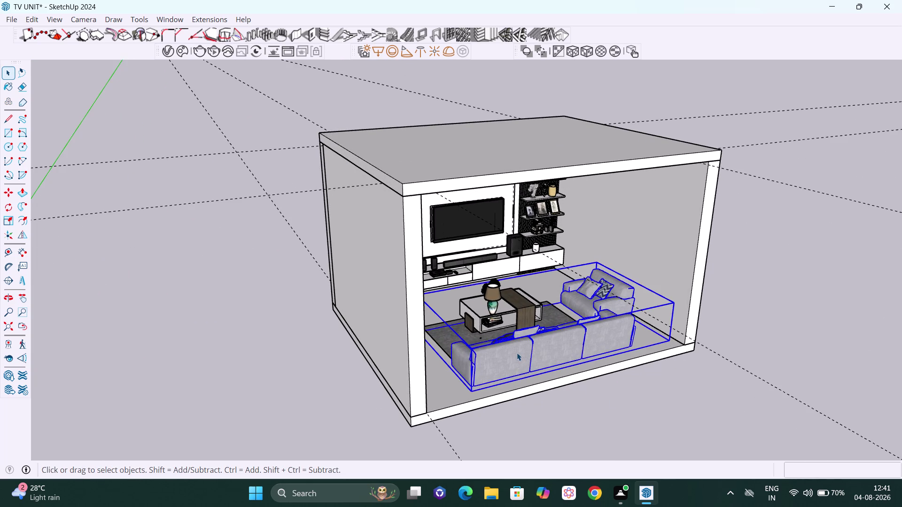
click(488, 315)
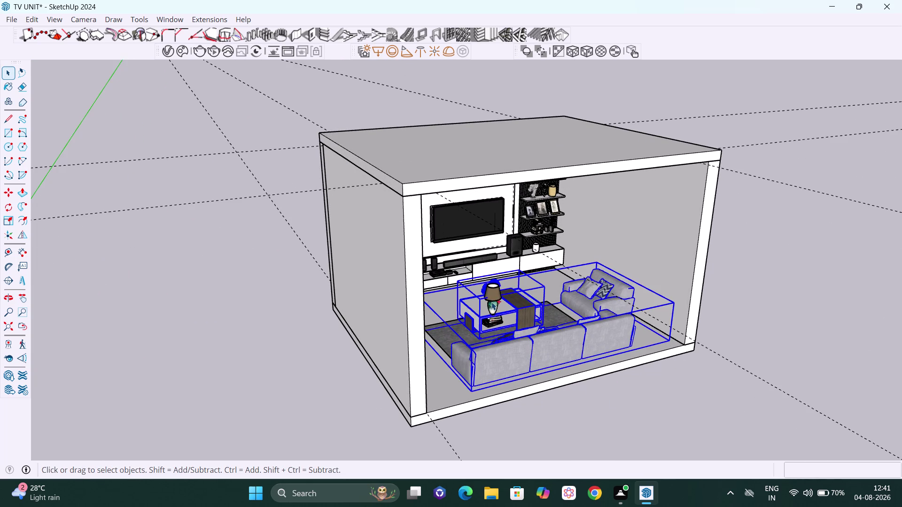
click(495, 322)
click(494, 302)
middle_drag(492, 302, 489, 274)
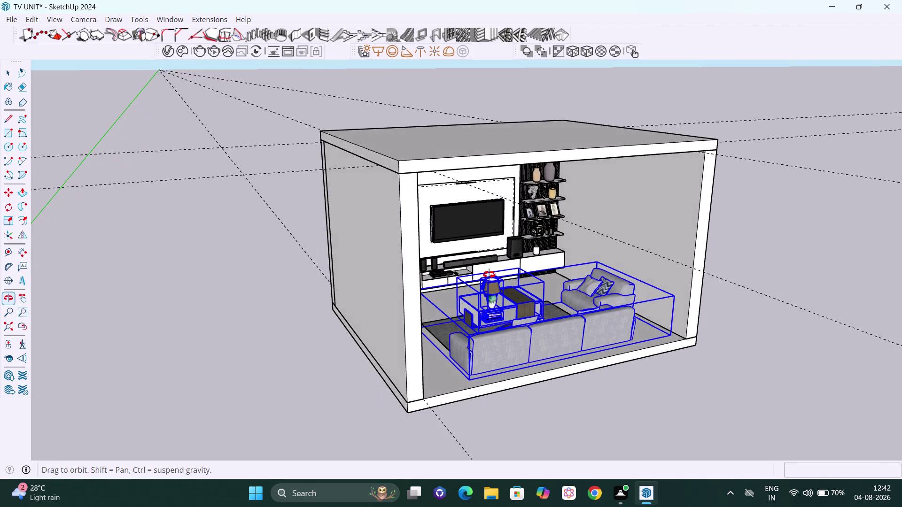
middle_drag(489, 275, 465, 282)
scroll(down, 3)
middle_drag(479, 359, 457, 388)
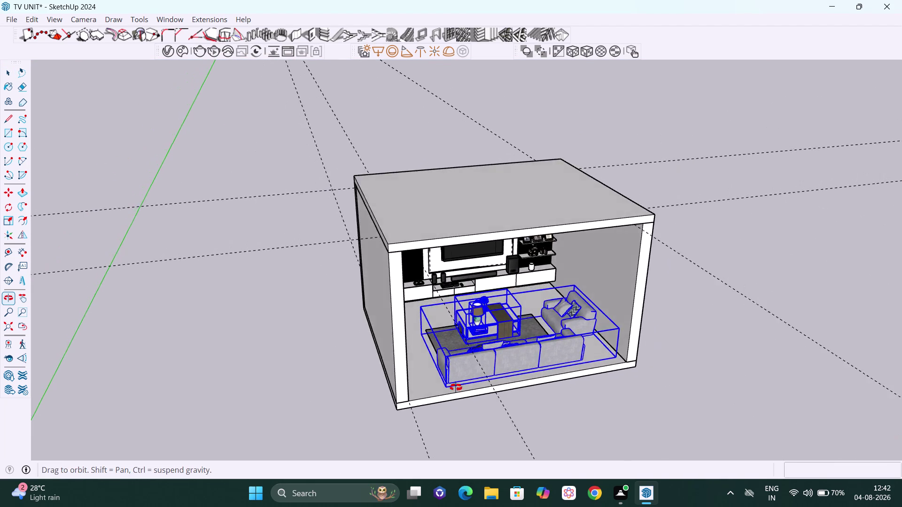
middle_drag(457, 387, 426, 376)
scroll(up, 3)
middle_drag(470, 352, 455, 330)
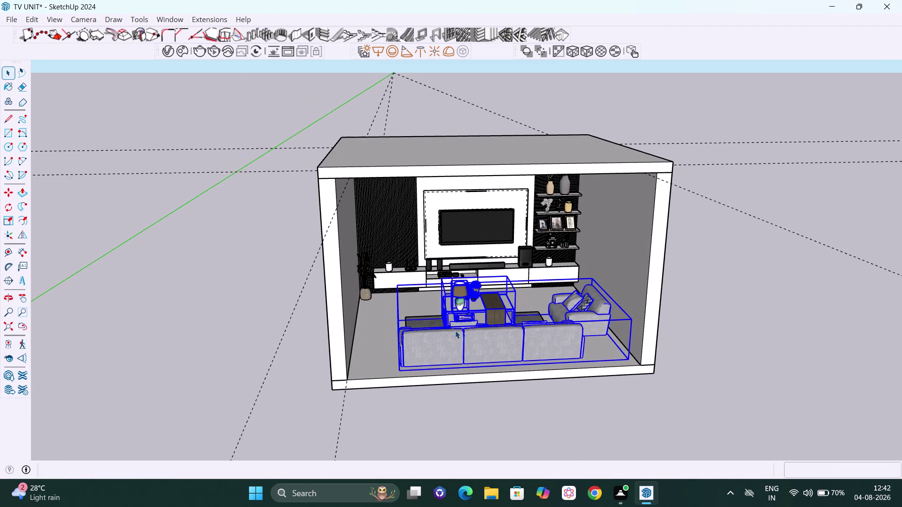
middle_drag(471, 339, 488, 364)
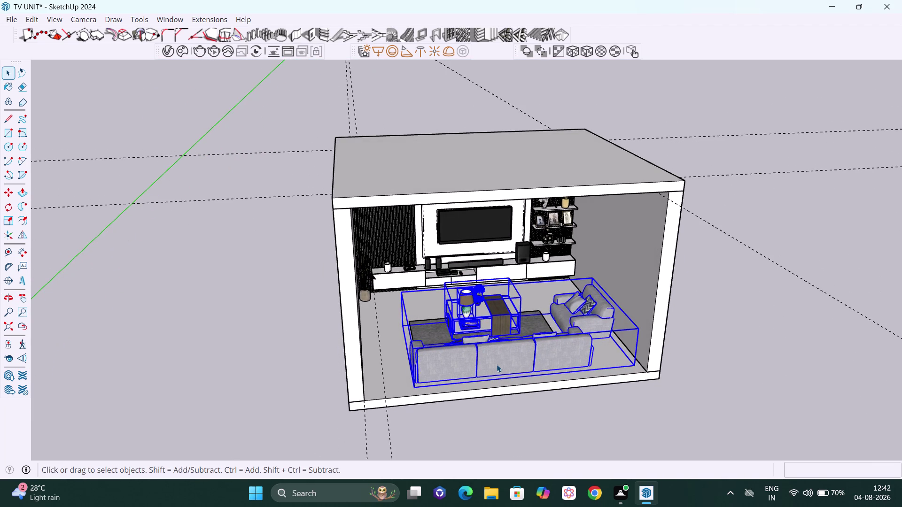
Move the selected furniture 1' back toward the TV wall.
key(m)
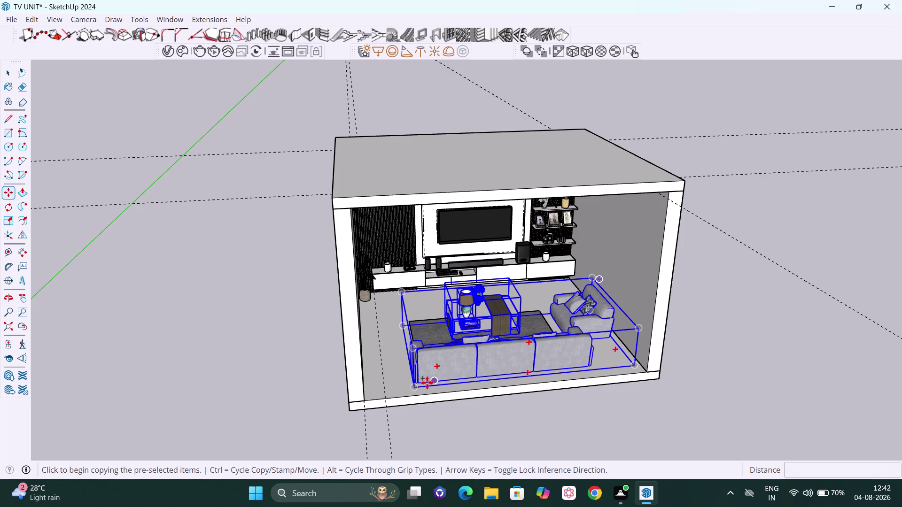
click(411, 388)
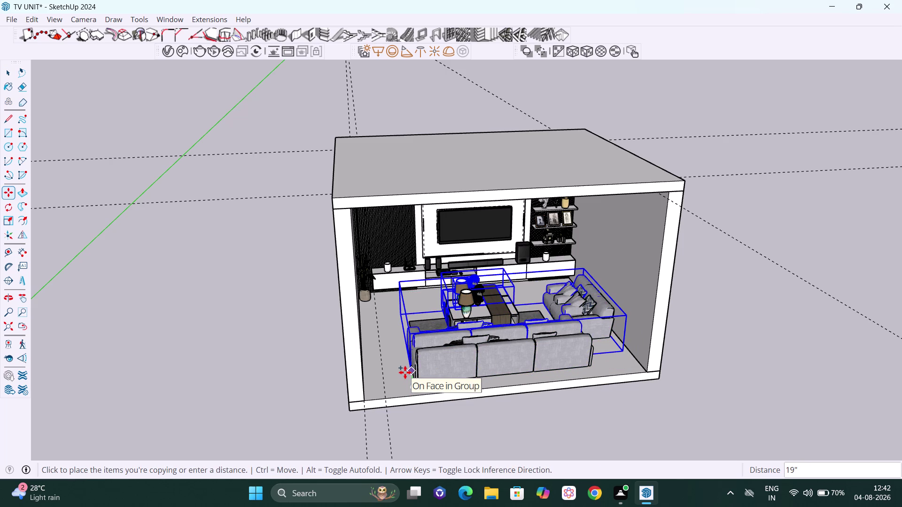
key(apostrophe)
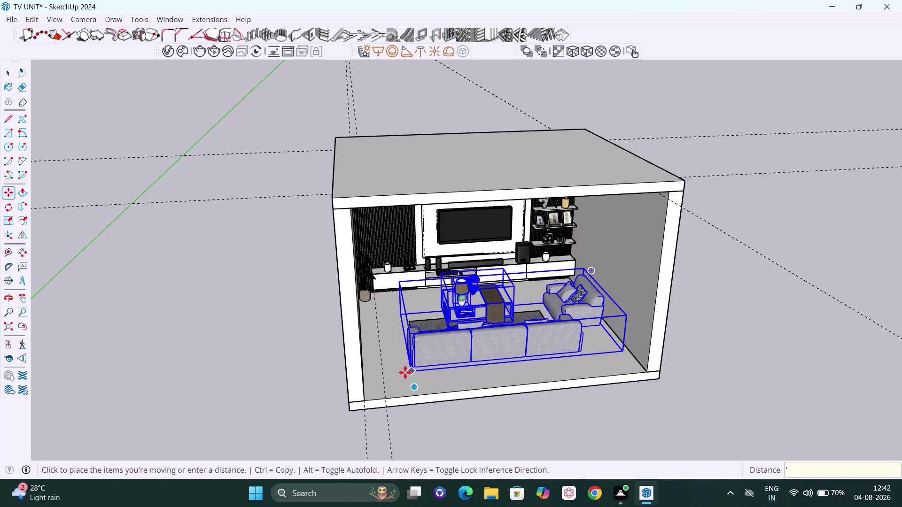
key(BackSpace)
text(1')
key(Return)
key(space)
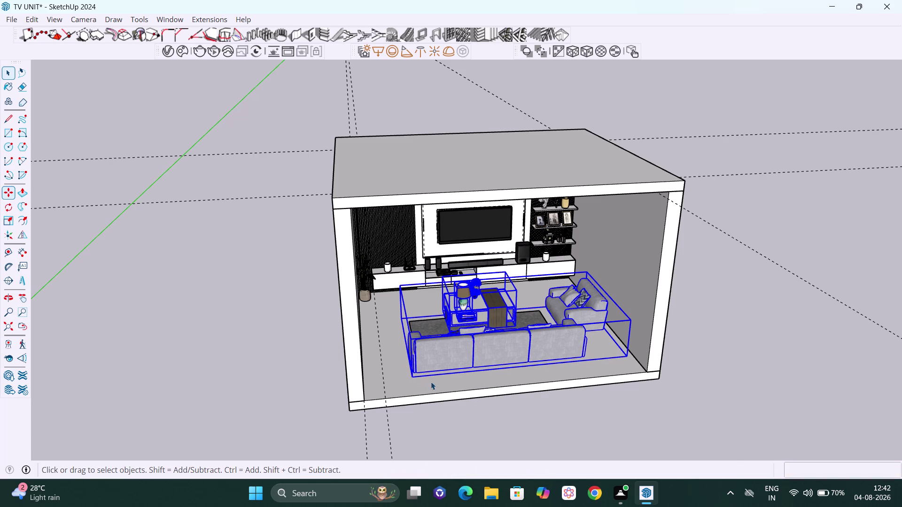
Inside the room group, push the ceiling slab's top face in by 1'.
click(696, 385)
scroll(down, 3)
middle_drag(708, 352, 668, 327)
scroll(up, 3)
click(614, 184)
double_click(614, 184)
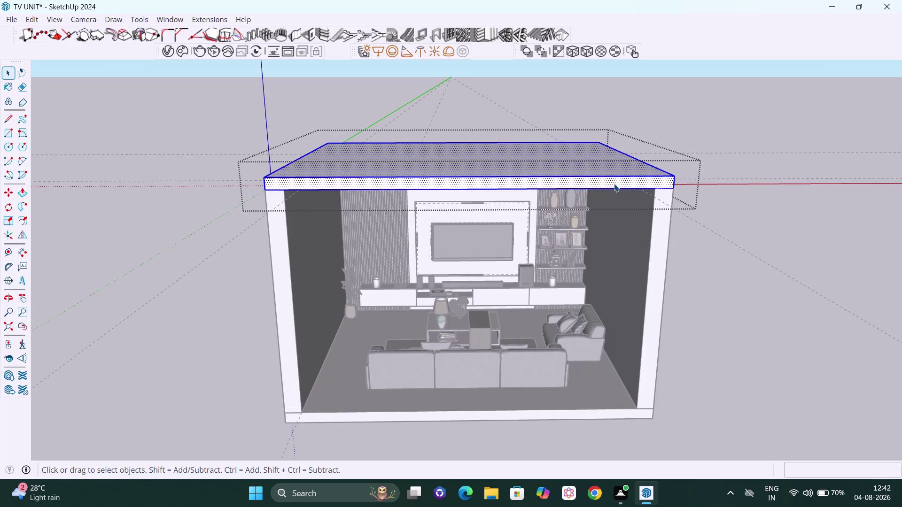
click(614, 184)
click(614, 184)
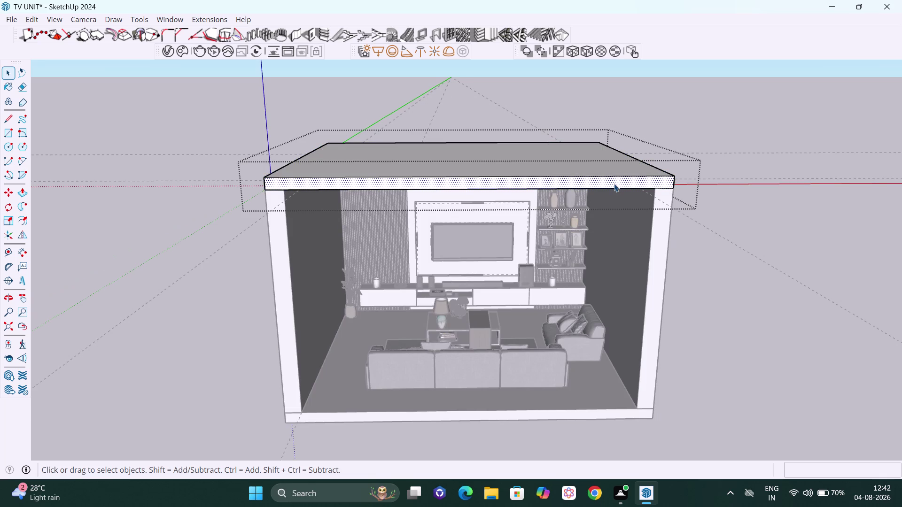
key(p)
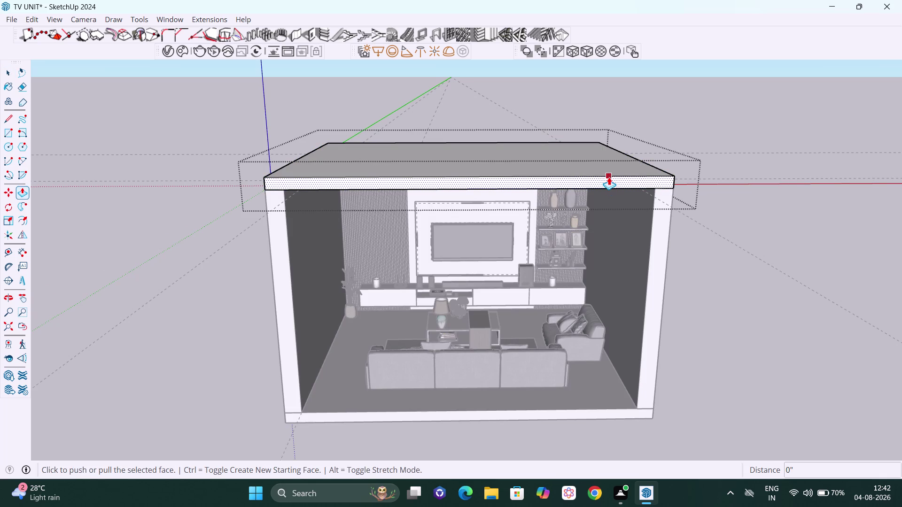
click(609, 177)
text(1)
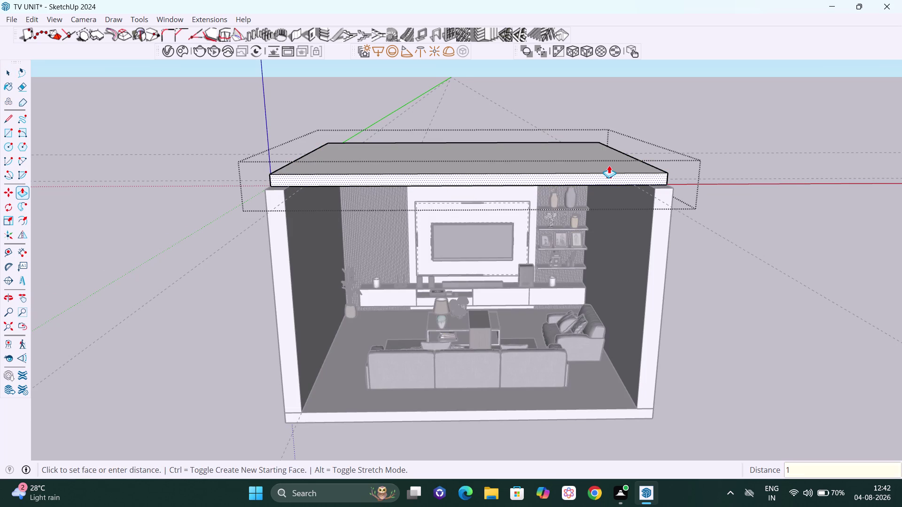
text(')
key(Return)
key(space)
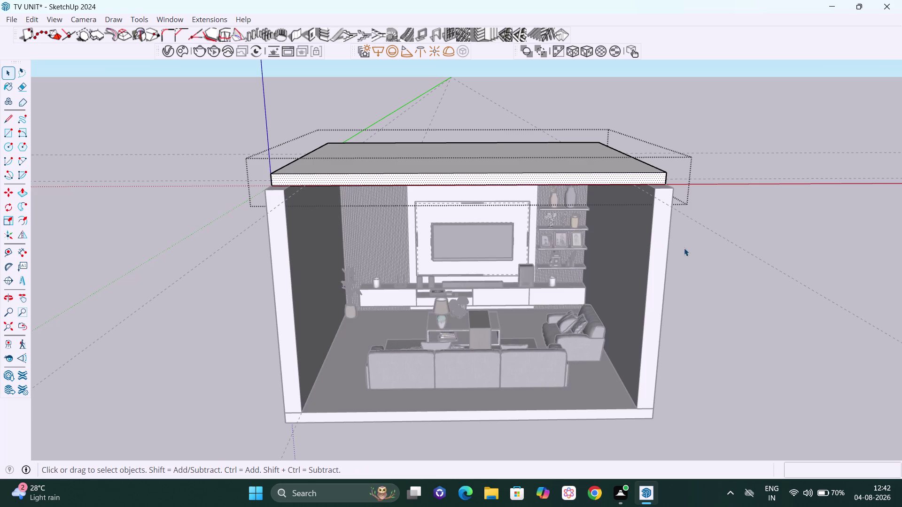
Push the right side wall's face in by 1'.
click(686, 250)
triple_click(660, 248)
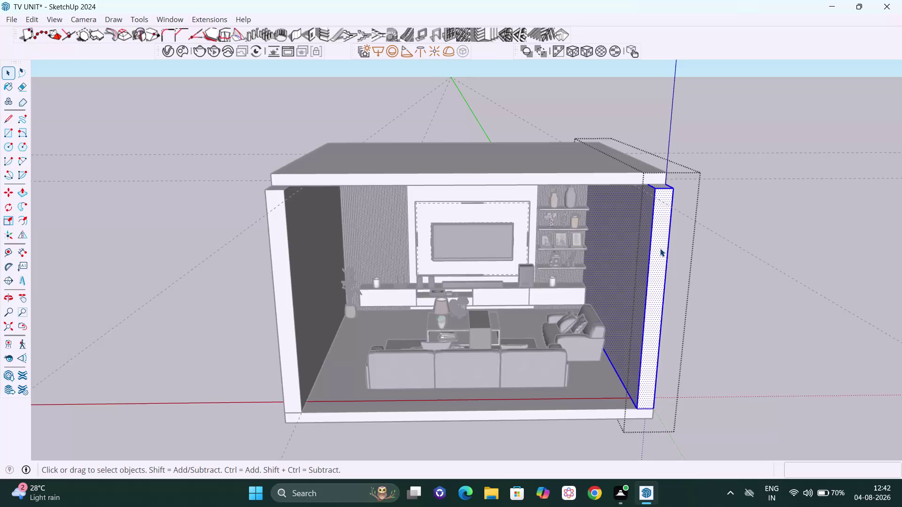
click(660, 248)
key(p)
click(660, 248)
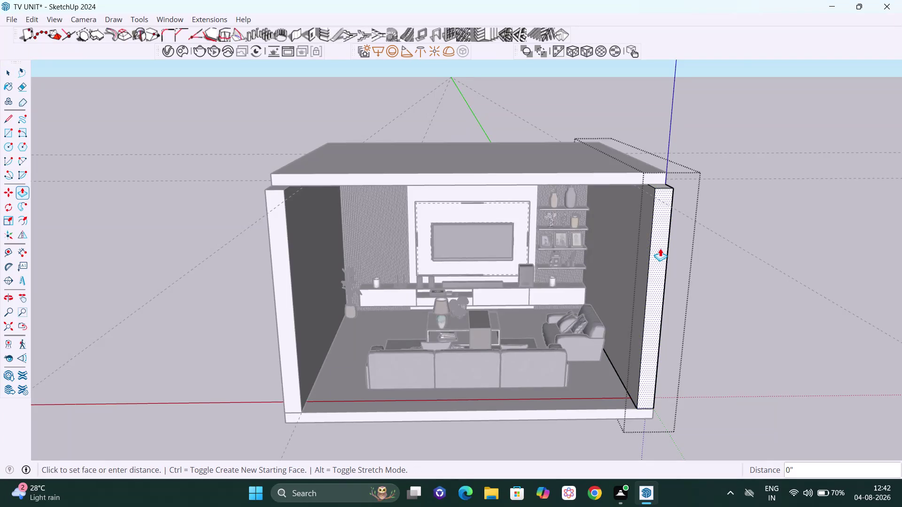
text(1')
key(Return)
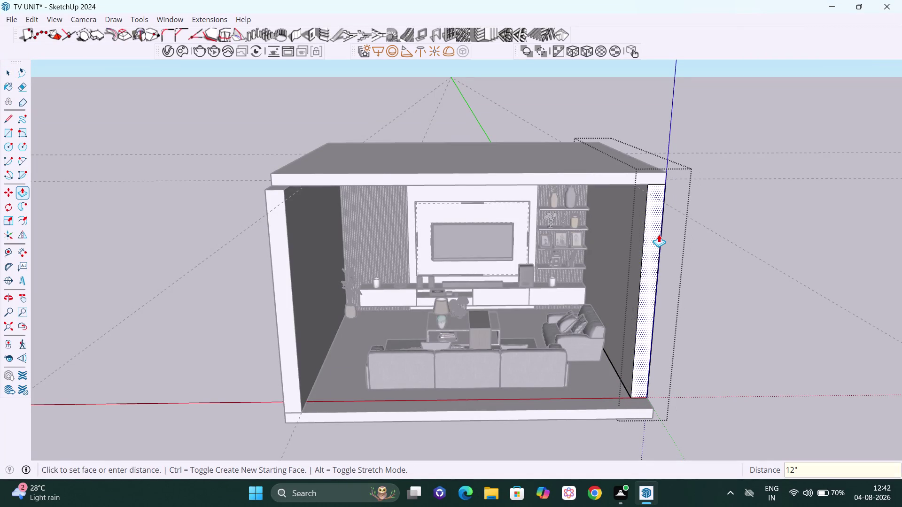
key(space)
Push/pull the floor slab's face to a new thickness.
click(591, 419)
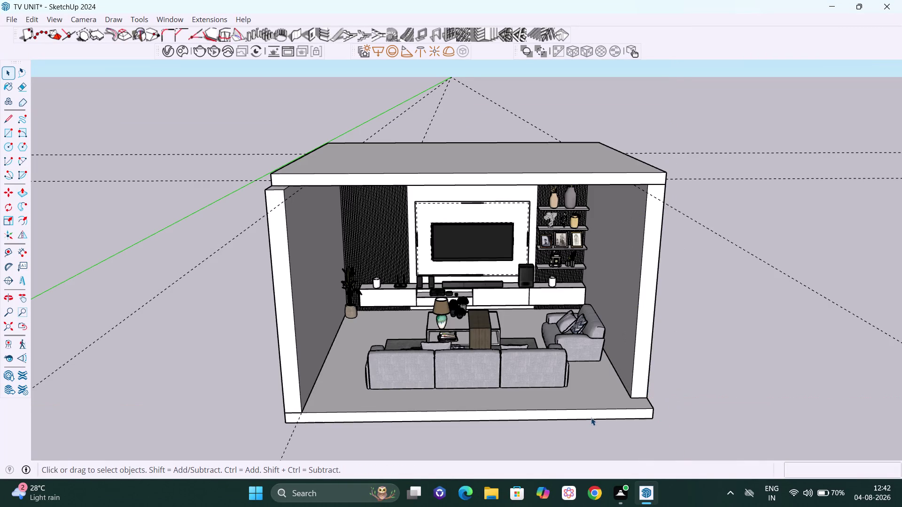
double_click(590, 417)
click(590, 416)
click(590, 416)
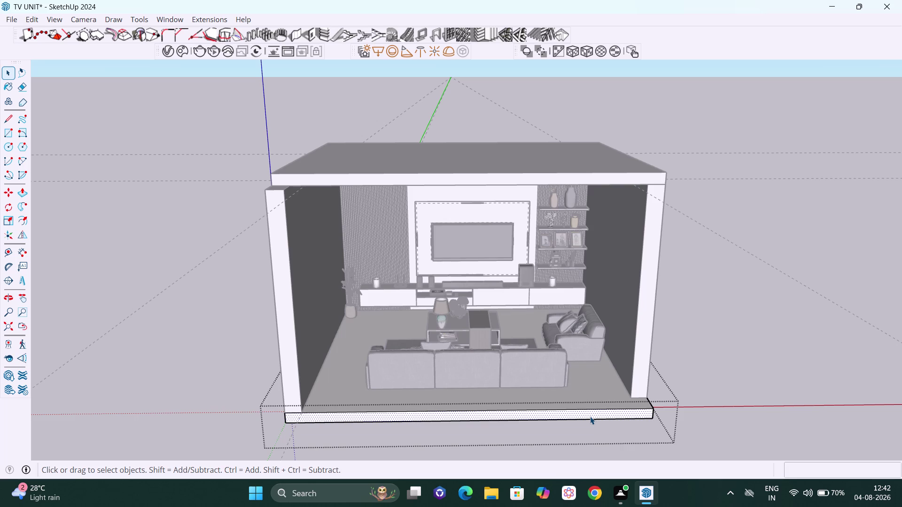
key(bracketleft)
key(p)
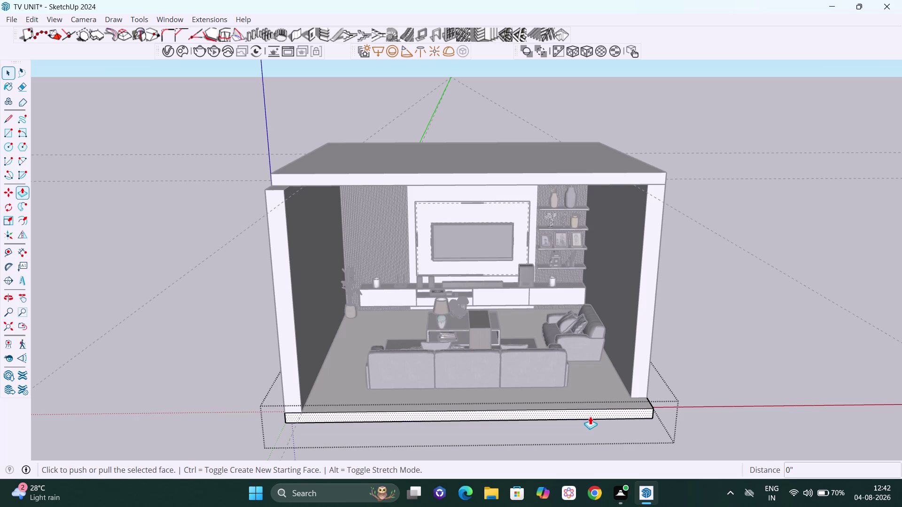
click(590, 411)
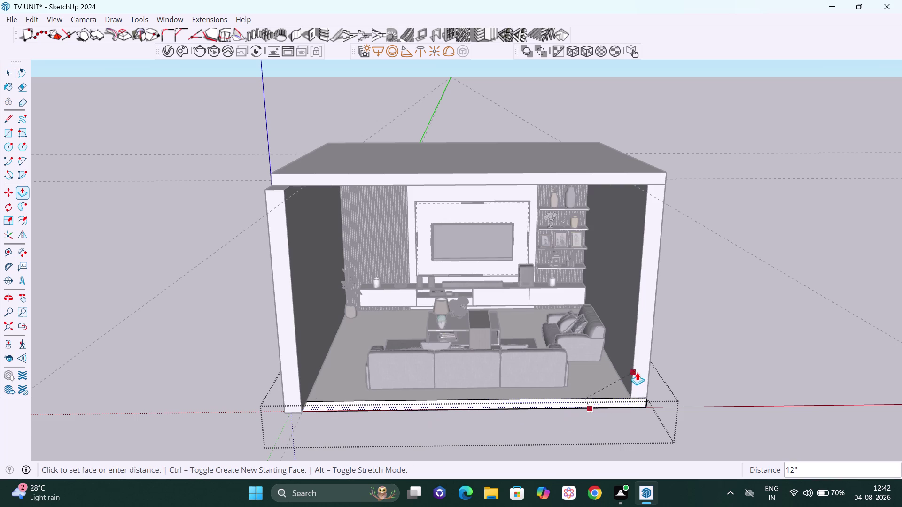
click(640, 370)
key(space)
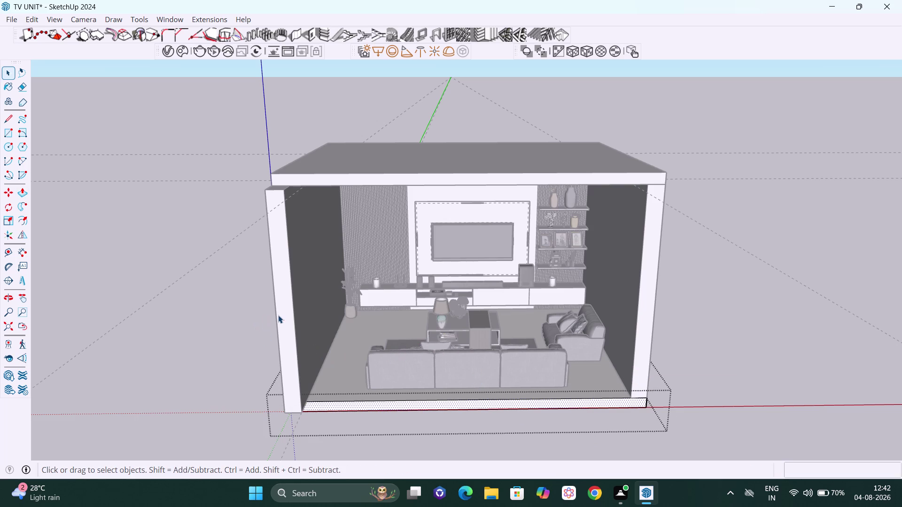
Push the left side wall's face inward to a new thickness.
click(279, 315)
double_click(285, 307)
click(284, 303)
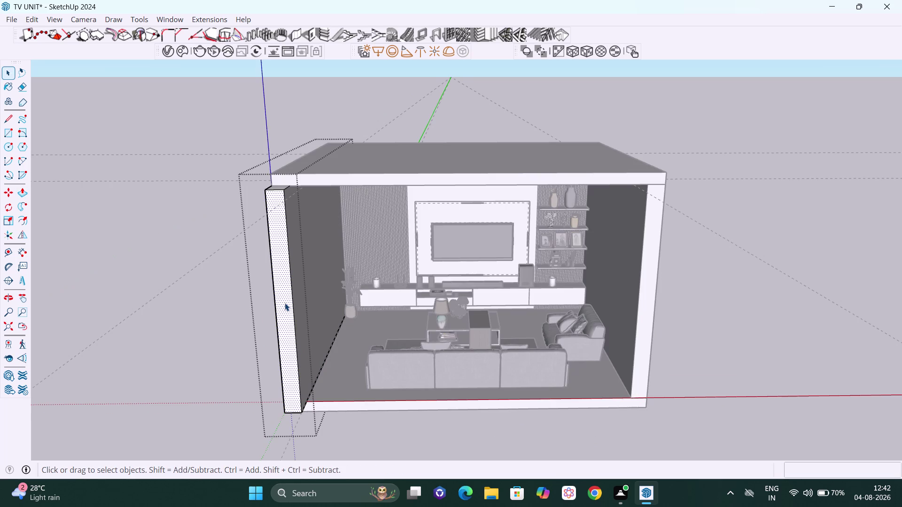
key(p)
drag(284, 302, 285, 292)
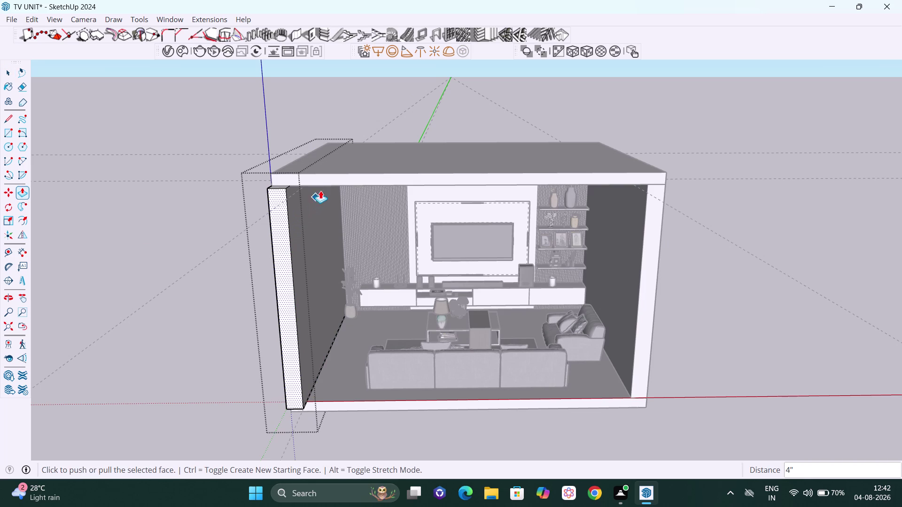
click(329, 183)
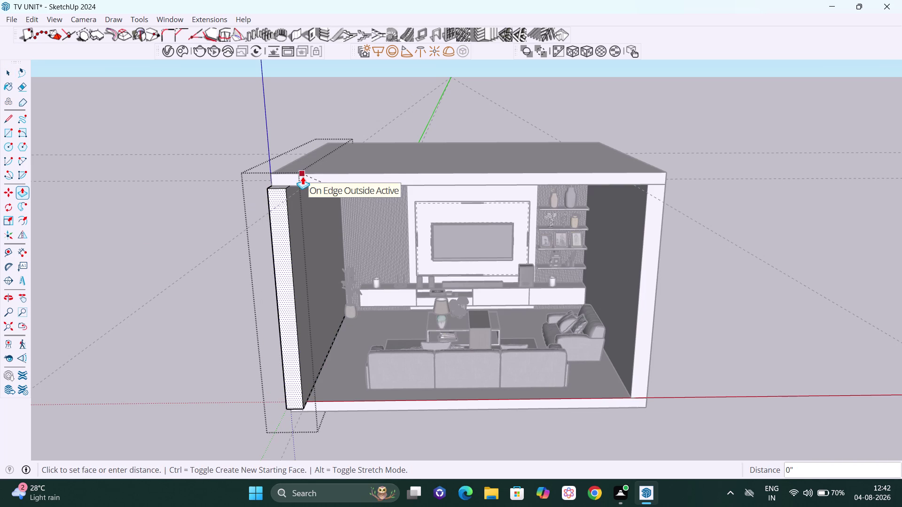
key(Escape)
click(274, 238)
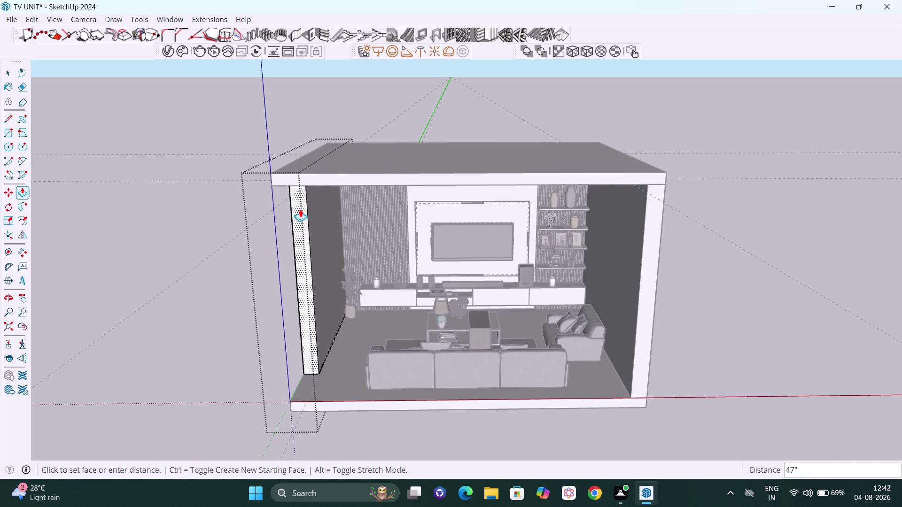
click(315, 176)
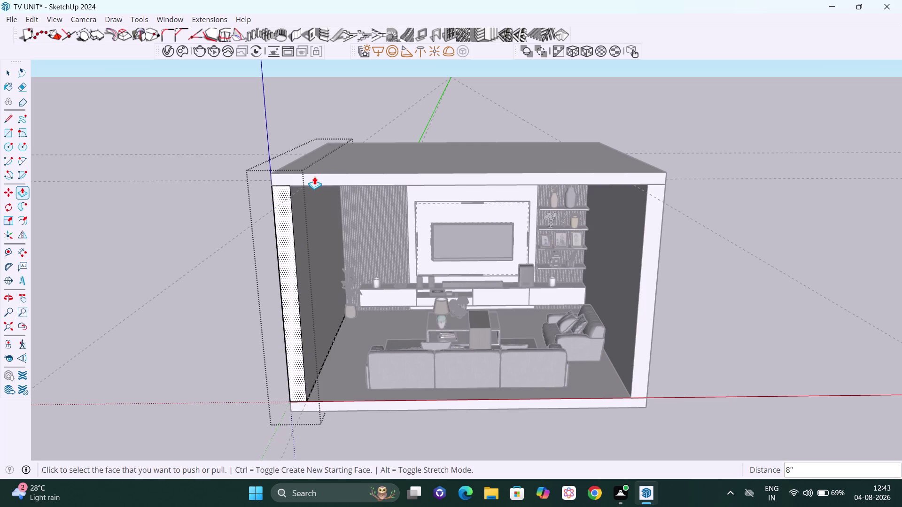
key(space)
click(221, 212)
scroll(down, 3)
middle_drag(482, 244, 486, 212)
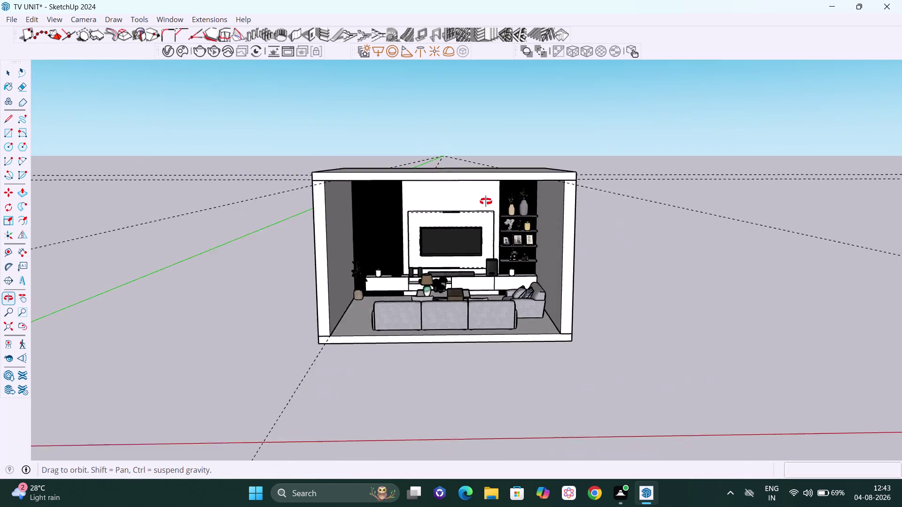
middle_drag(486, 211, 477, 170)
scroll(up, 3)
scroll(up, 3)
middle_drag(569, 135, 558, 104)
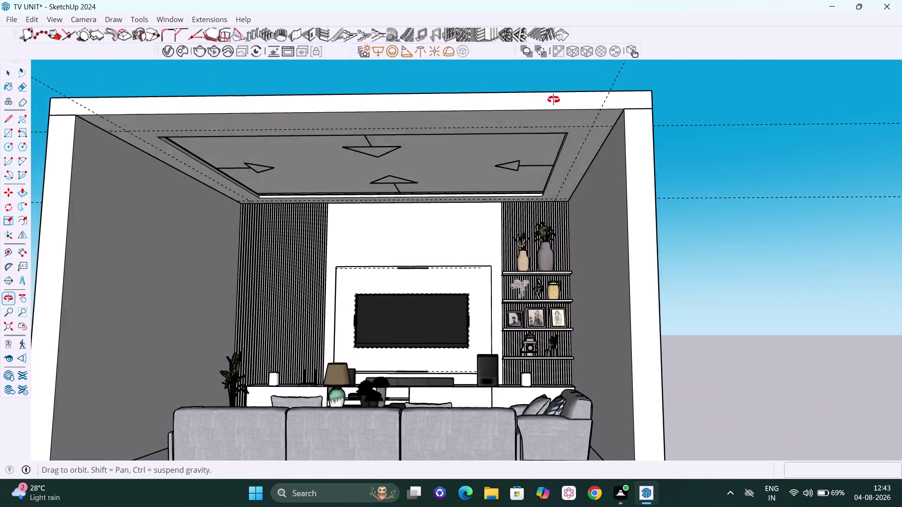
middle_drag(558, 104, 605, 62)
middle_click(605, 61)
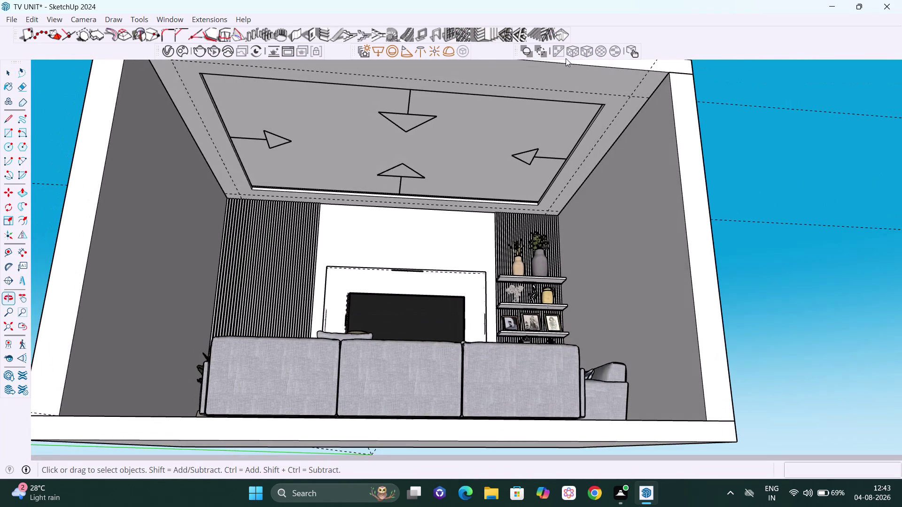
middle_drag(556, 59, 545, 57)
scroll(down, 3)
middle_drag(514, 169, 471, 158)
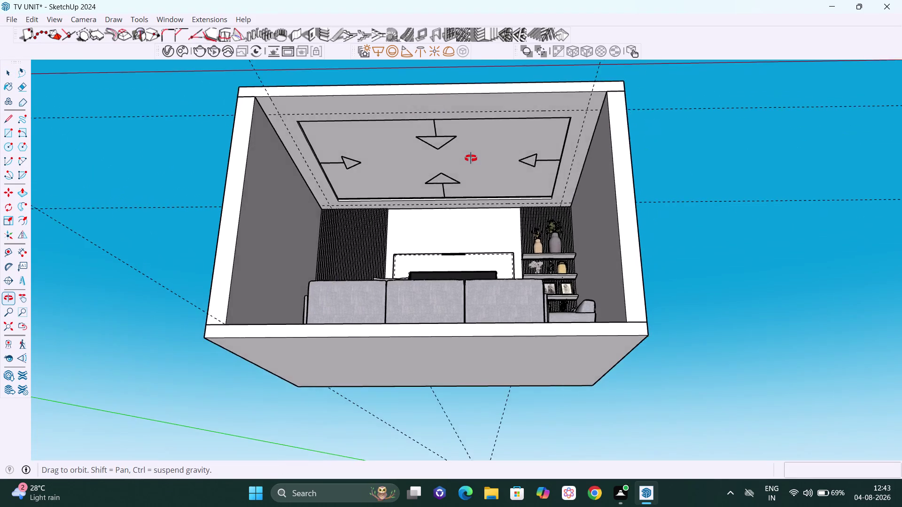
middle_drag(471, 158, 449, 177)
key(h)
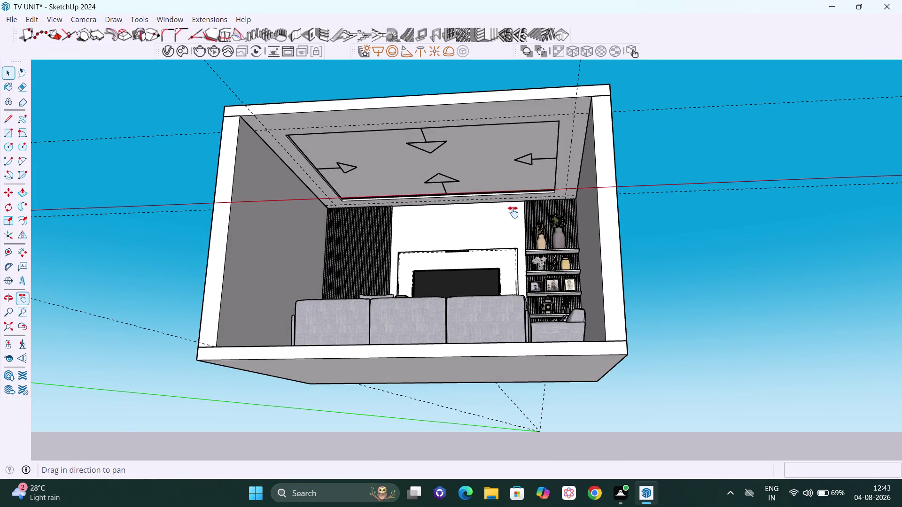
drag(512, 212, 525, 333)
middle_drag(511, 263, 497, 192)
scroll(up, 3)
scroll(up, 3)
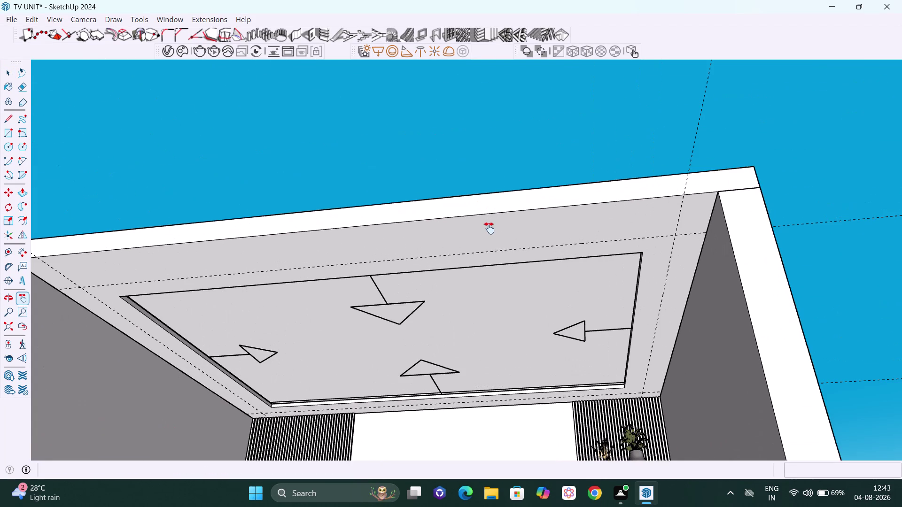
middle_drag(499, 257, 549, 145)
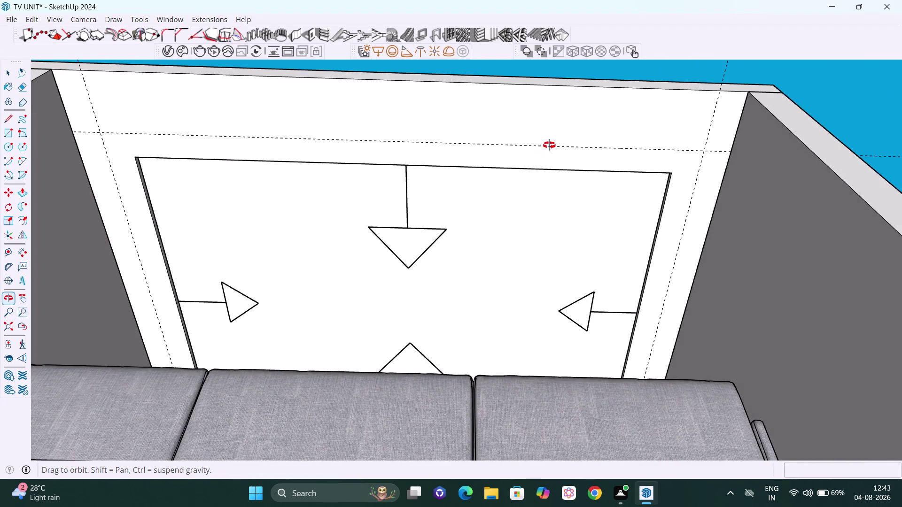
middle_drag(549, 146, 544, 158)
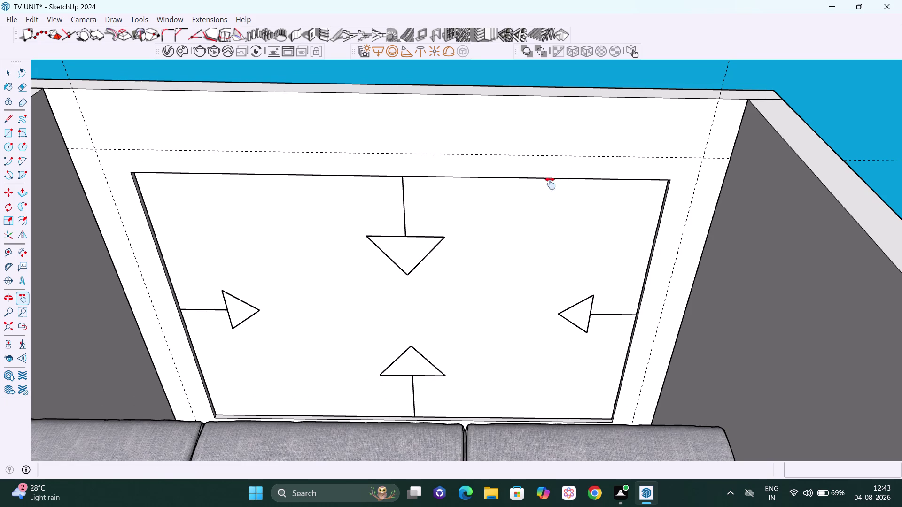
key(space)
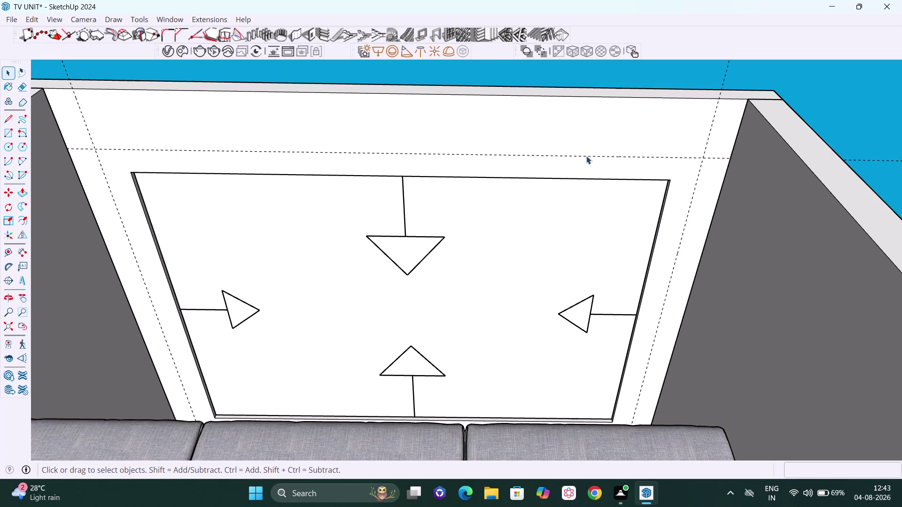
scroll(down, 3)
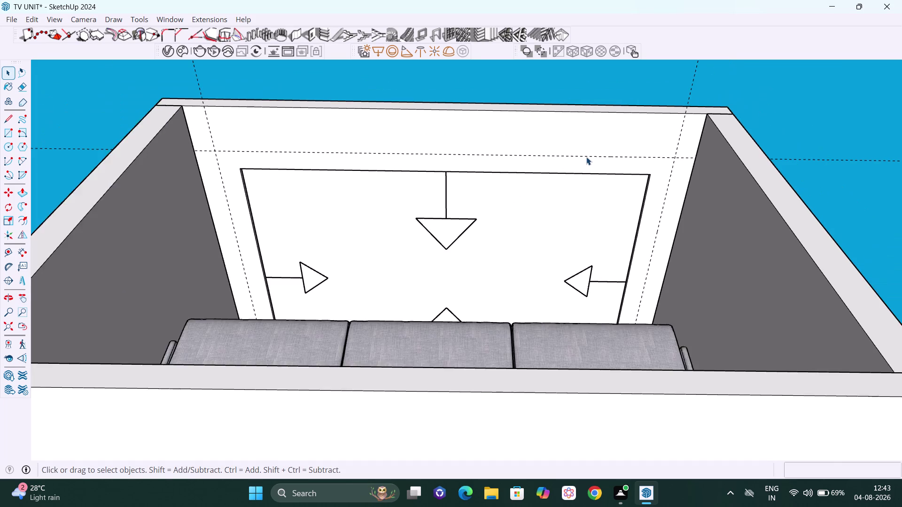
scroll(down, 3)
middle_drag(597, 224, 593, 376)
scroll(down, 3)
scroll(up, 3)
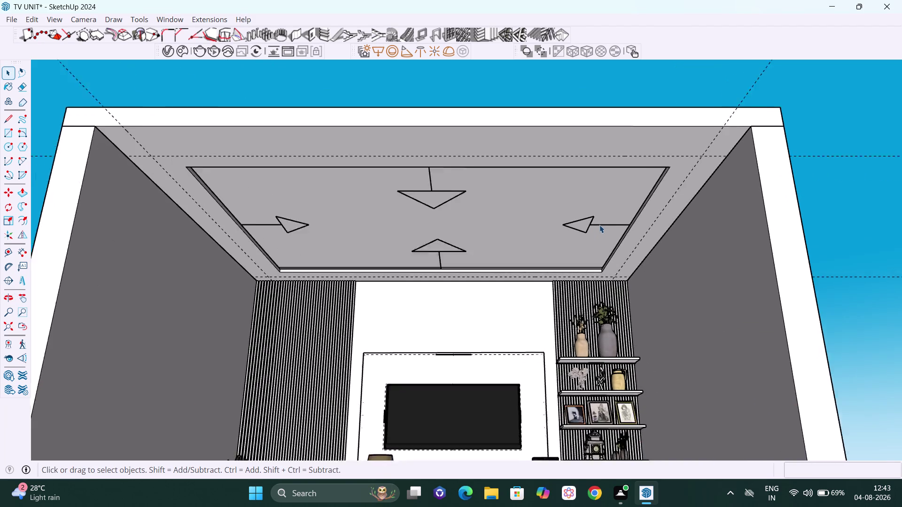
scroll(up, 3)
scroll(up, 3)
middle_drag(582, 255, 588, 187)
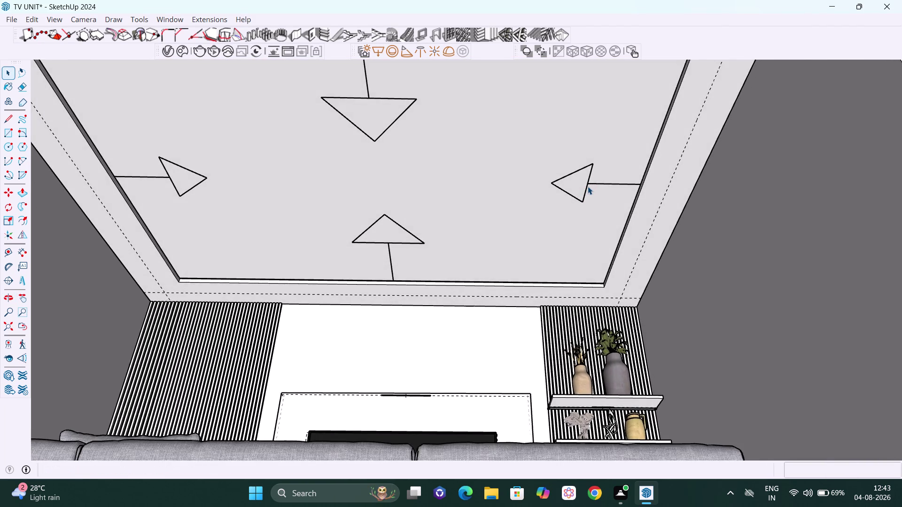
scroll(down, 3)
scroll(down, 3)
middle_drag(579, 193, 567, 220)
scroll(down, 3)
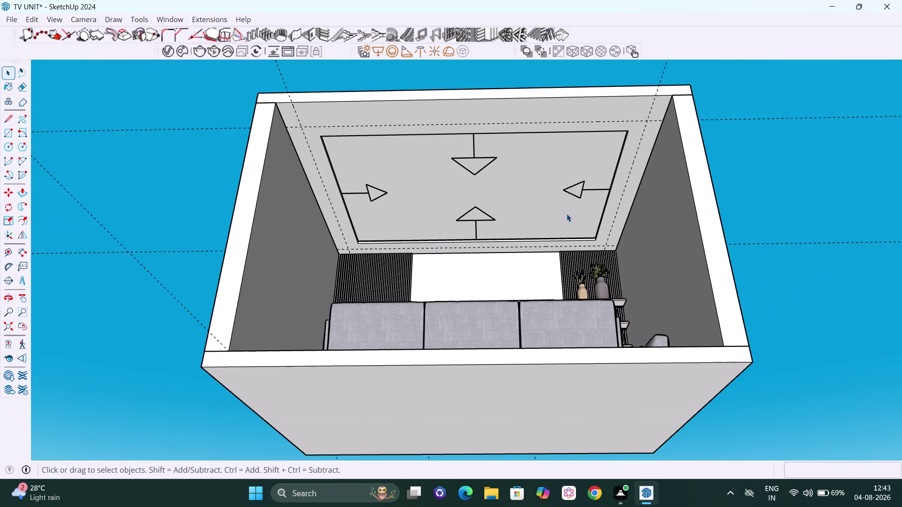
middle_drag(563, 233, 566, 354)
scroll(down, 3)
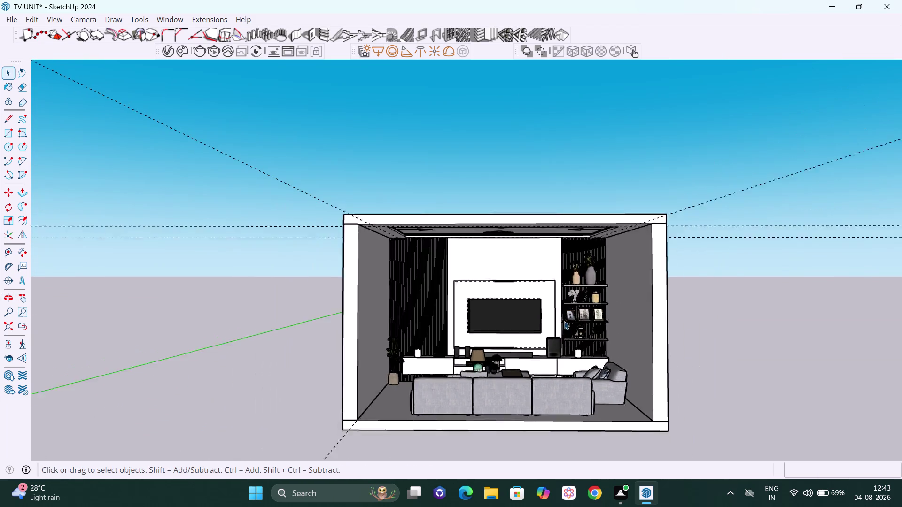
scroll(down, 3)
middle_drag(565, 322, 566, 383)
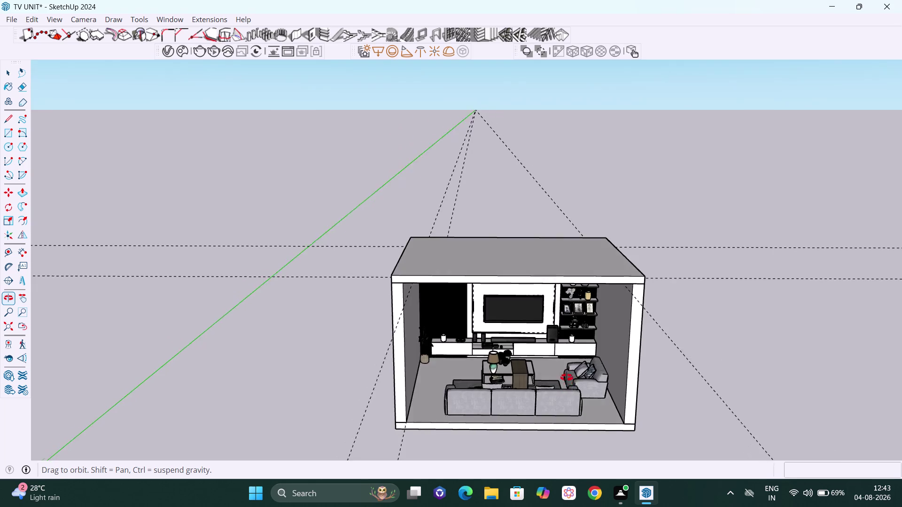
middle_drag(567, 383, 565, 309)
scroll(up, 3)
scroll(up, 3)
middle_drag(549, 260, 549, 253)
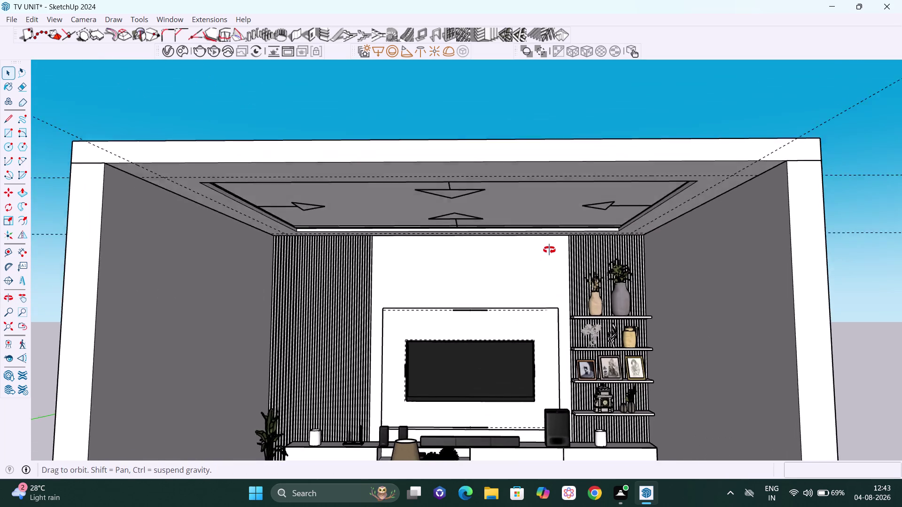
middle_drag(549, 254, 546, 209)
scroll(down, 3)
key(h)
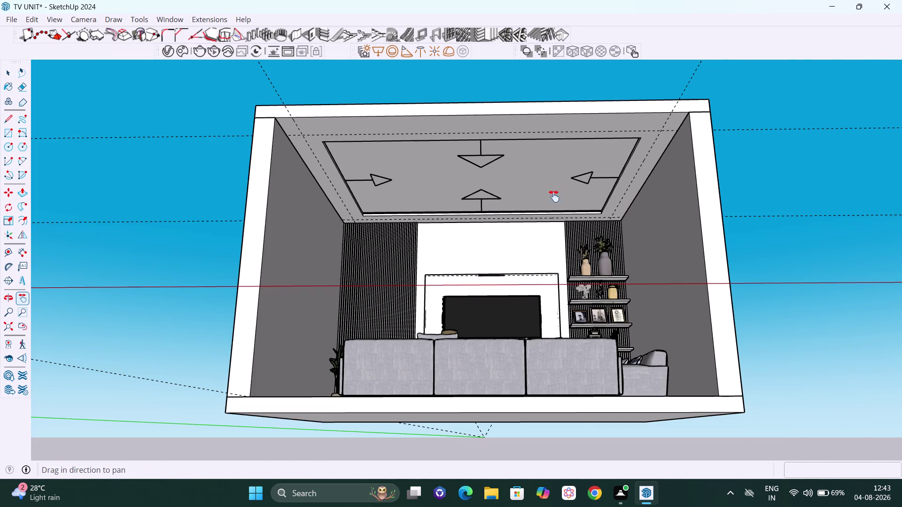
drag(553, 196, 555, 243)
scroll(down, 3)
scroll(down, 3)
middle_drag(610, 270, 590, 395)
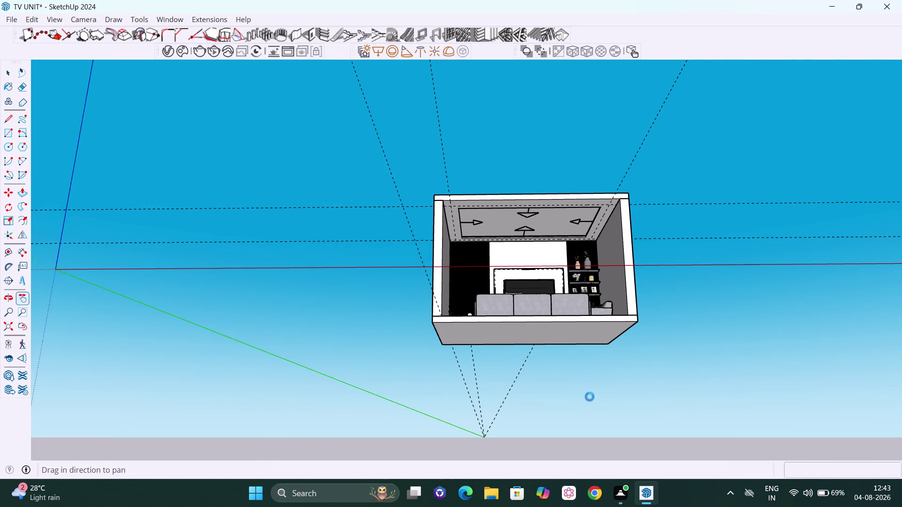
middle_drag(590, 395, 589, 393)
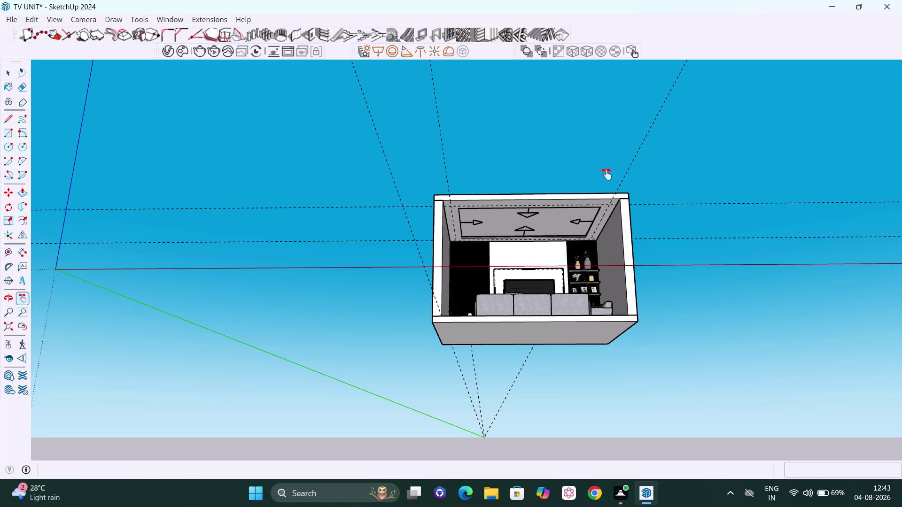
middle_drag(596, 198, 579, 275)
scroll(up, 3)
middle_drag(572, 301, 572, 304)
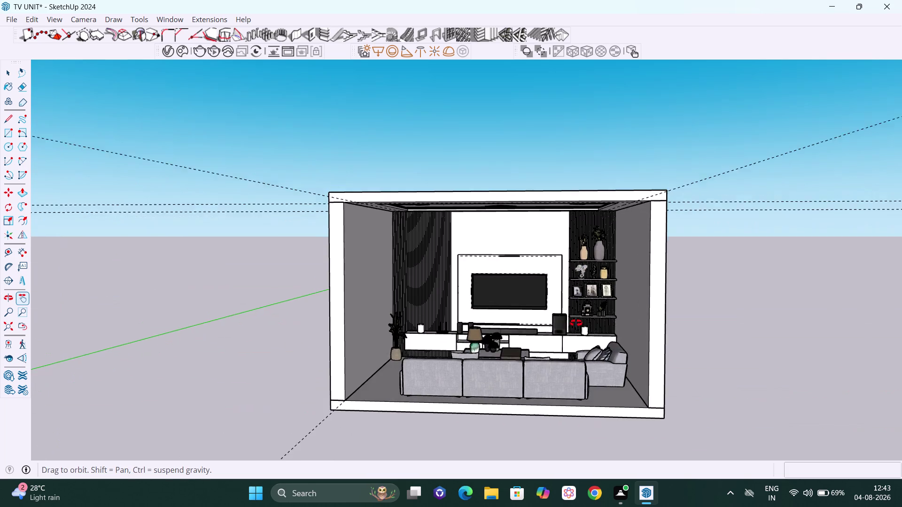
middle_drag(572, 304, 577, 272)
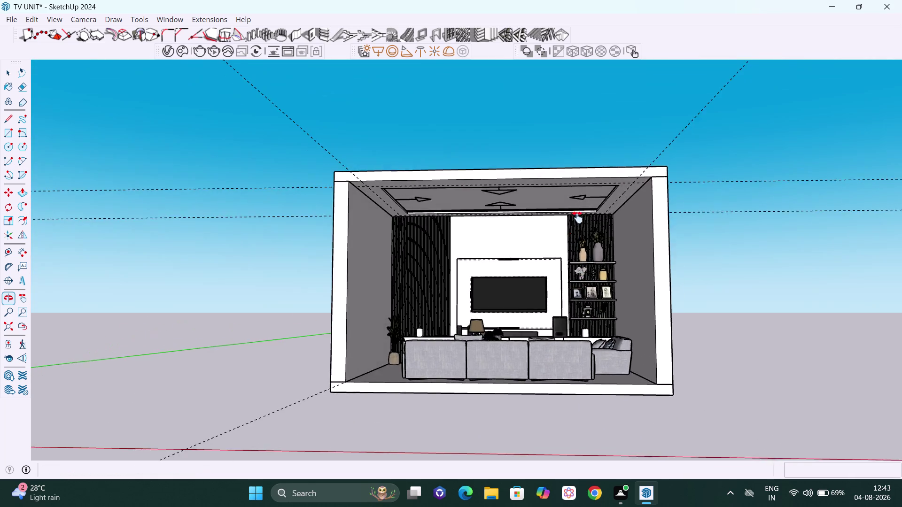
scroll(up, 3)
middle_drag(561, 213, 554, 151)
drag(552, 150, 565, 211)
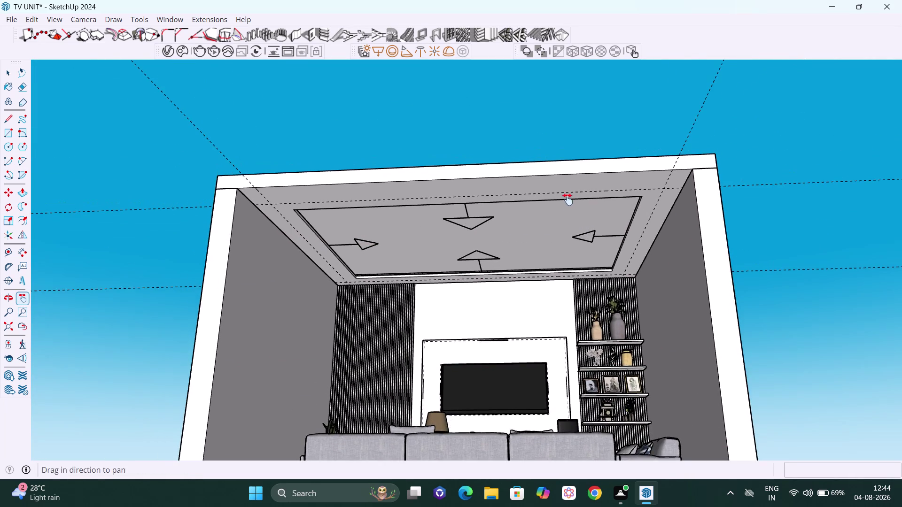
middle_drag(566, 185, 558, 159)
scroll(up, 3)
scroll(up, 3)
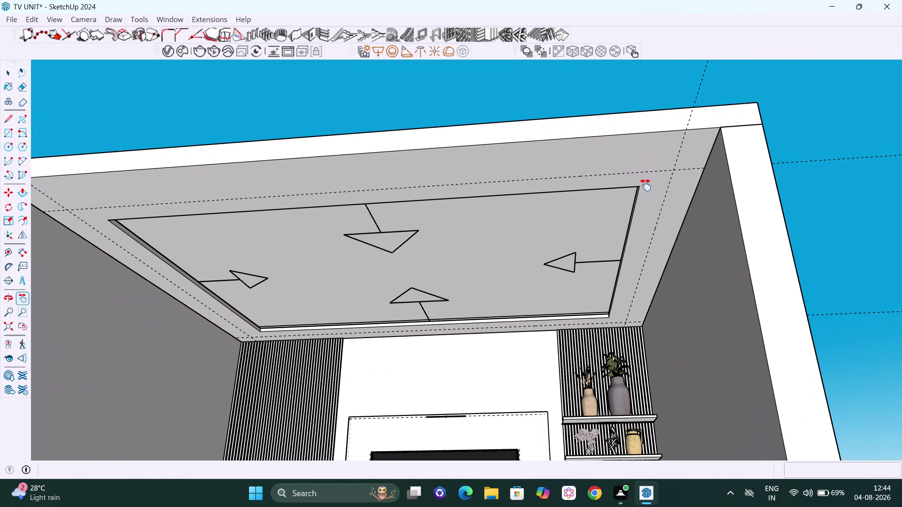
middle_click(645, 185)
scroll(up, 3)
Draw a 3"-radius circle where the guides cross near the right ceiling corner.
key(space)
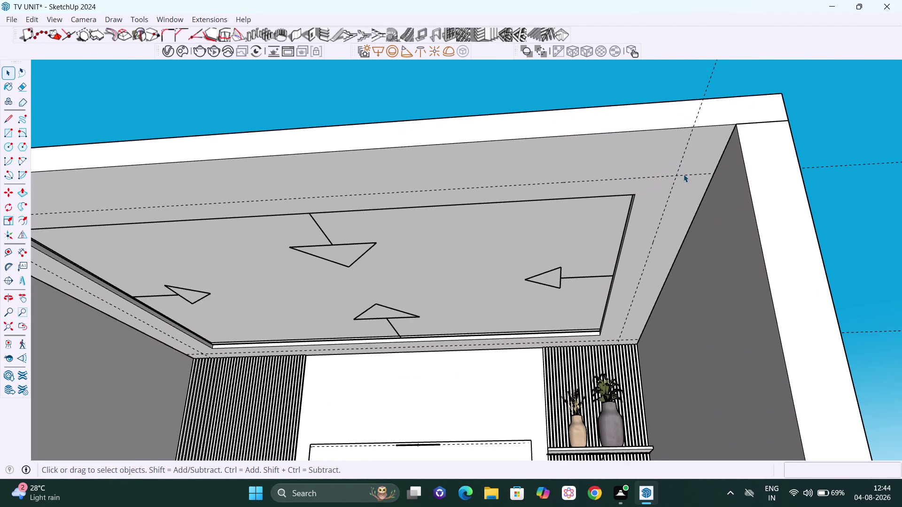
key(c)
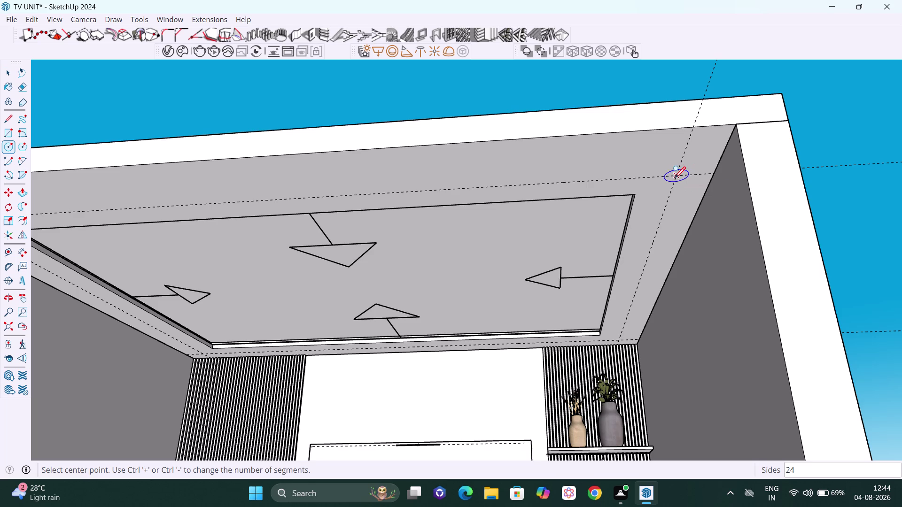
click(676, 178)
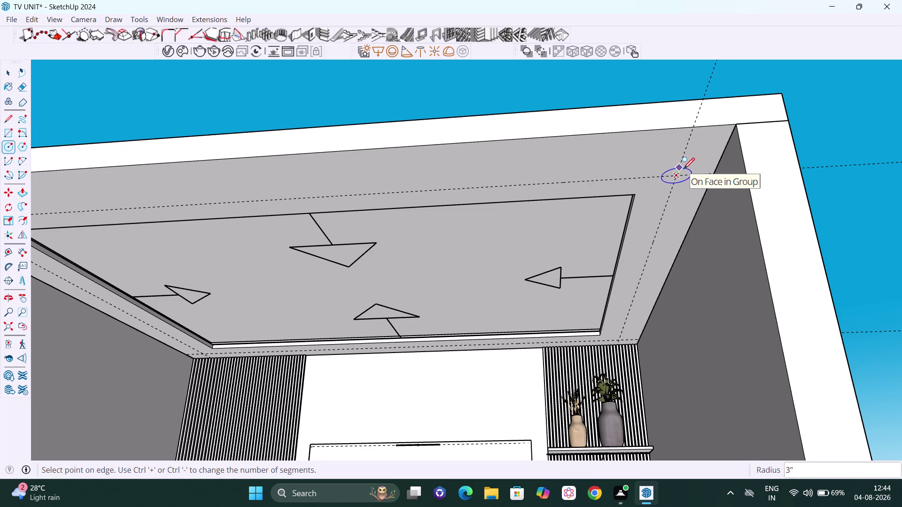
text(3")
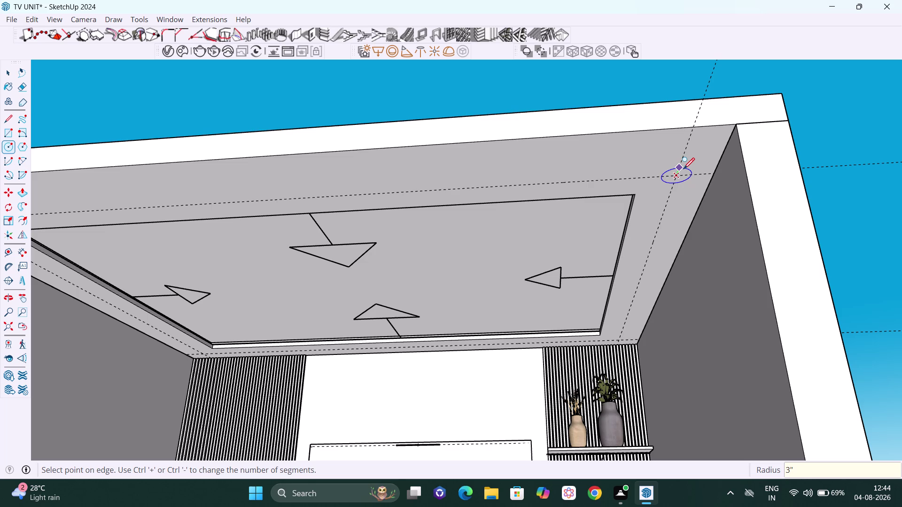
key(Return)
key(space)
scroll(down, 3)
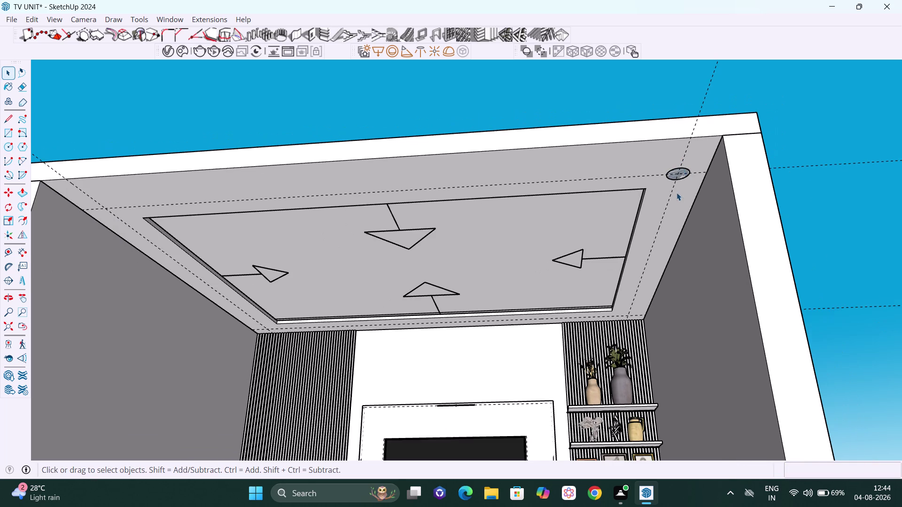
middle_drag(673, 201, 671, 229)
scroll(up, 3)
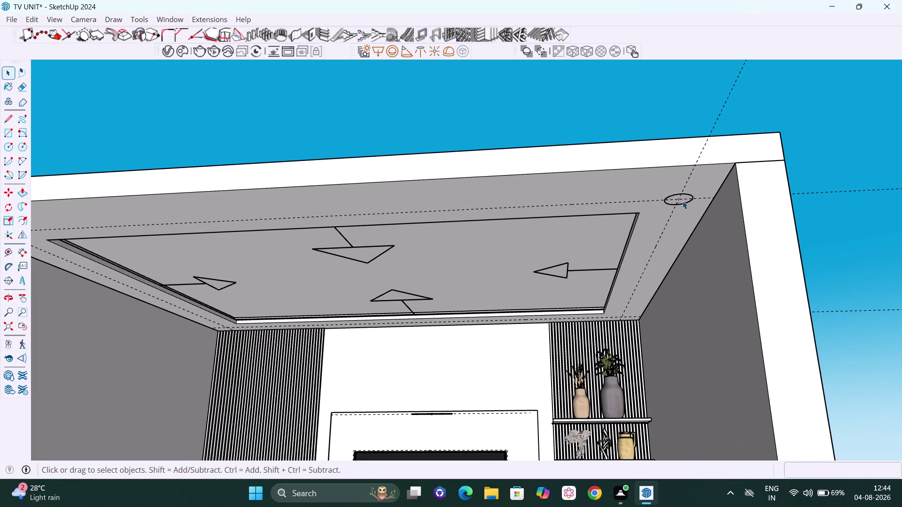
Select the entire new circle on the ceiling border.
double_click(681, 200)
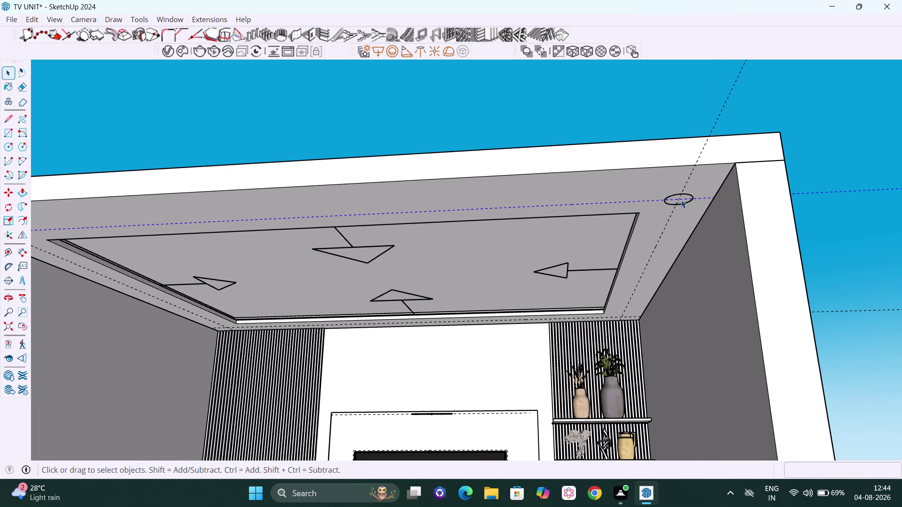
scroll(up, 3)
click(688, 191)
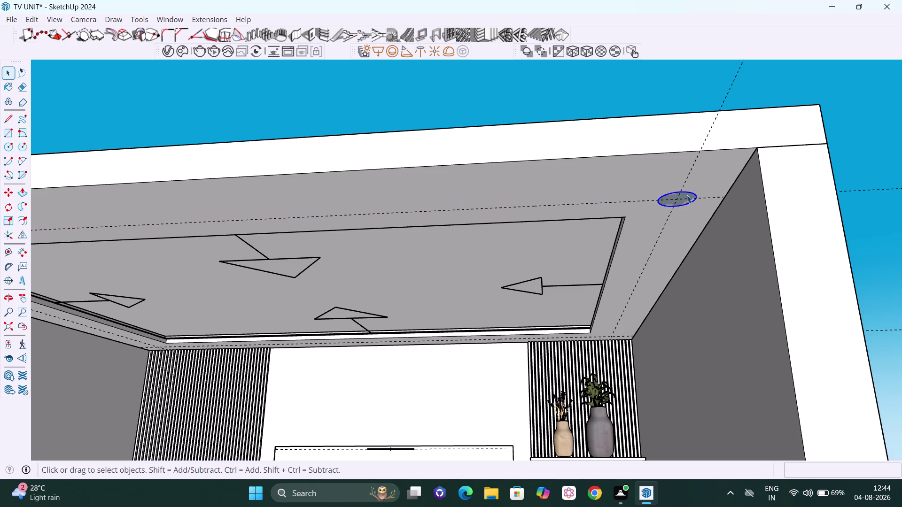
scroll(down, 3)
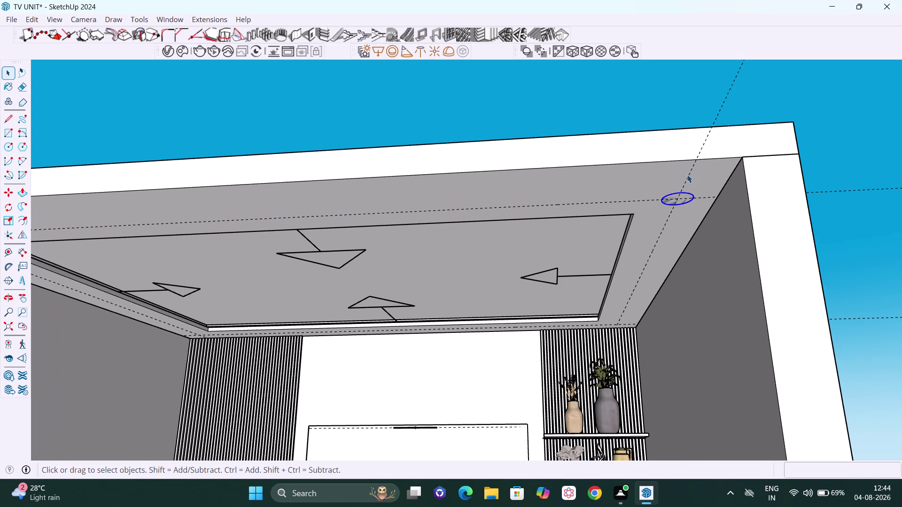
scroll(down, 3)
middle_drag(683, 190, 687, 176)
scroll(up, 3)
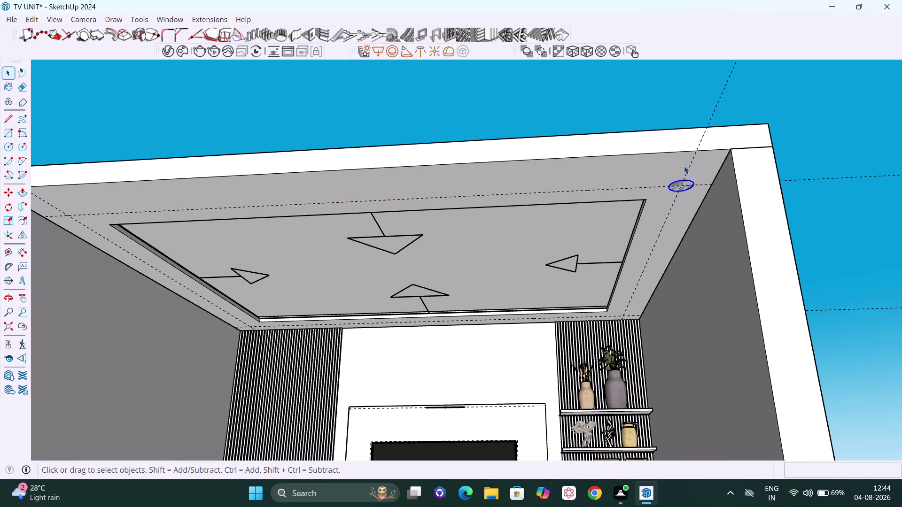
key(m)
scroll(up, 3)
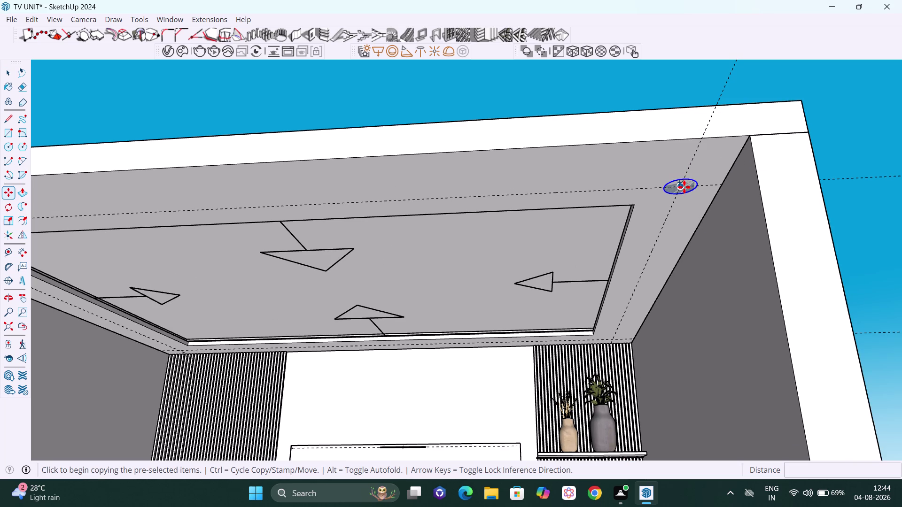
Copy the circle from its centre along the red axis, panning to the left corner.
click(684, 187)
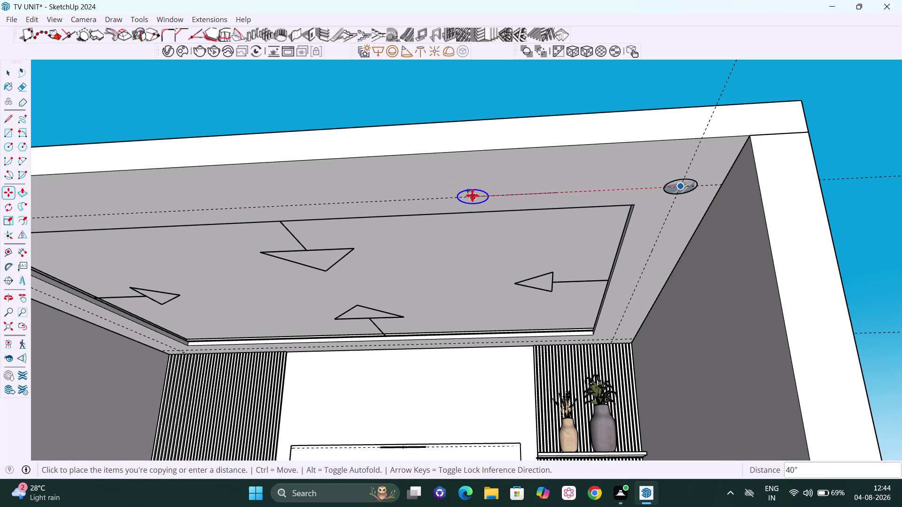
key(Right)
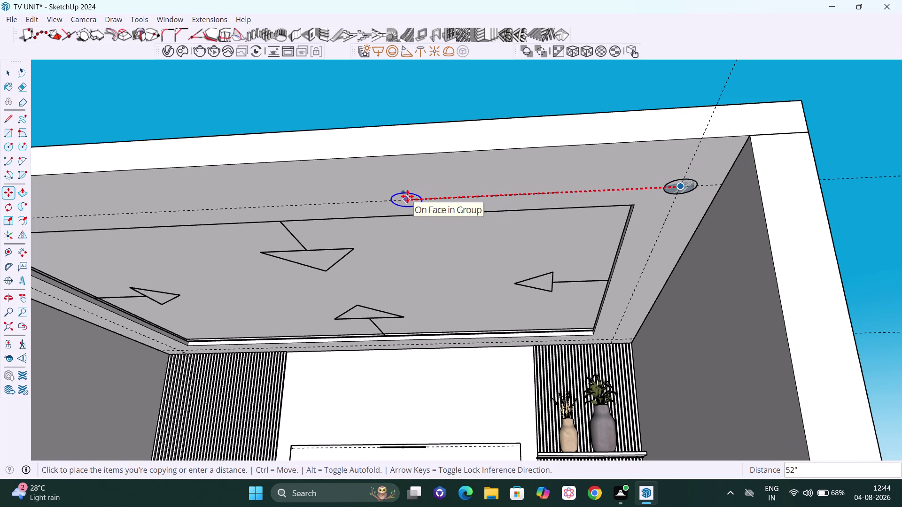
key(h)
drag(407, 196, 733, 211)
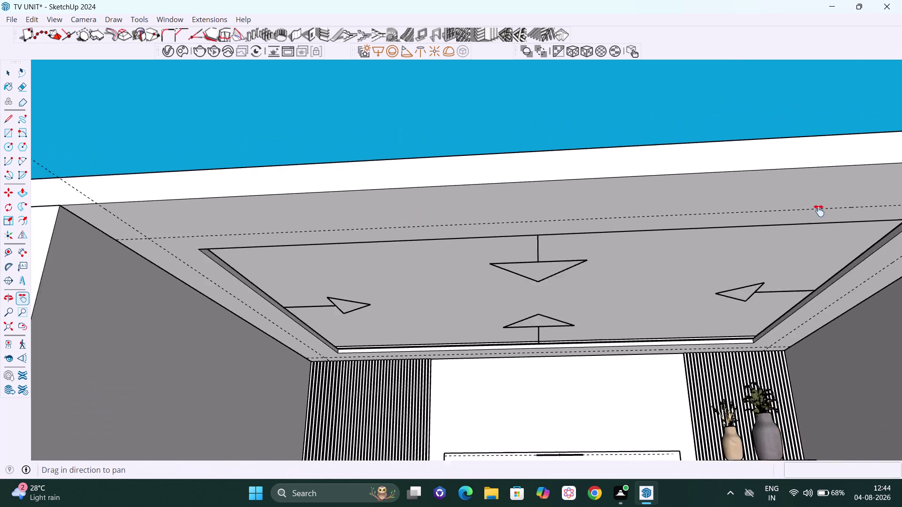
drag(734, 210, 843, 207)
drag(477, 225, 560, 216)
scroll(up, 3)
middle_drag(387, 233, 417, 217)
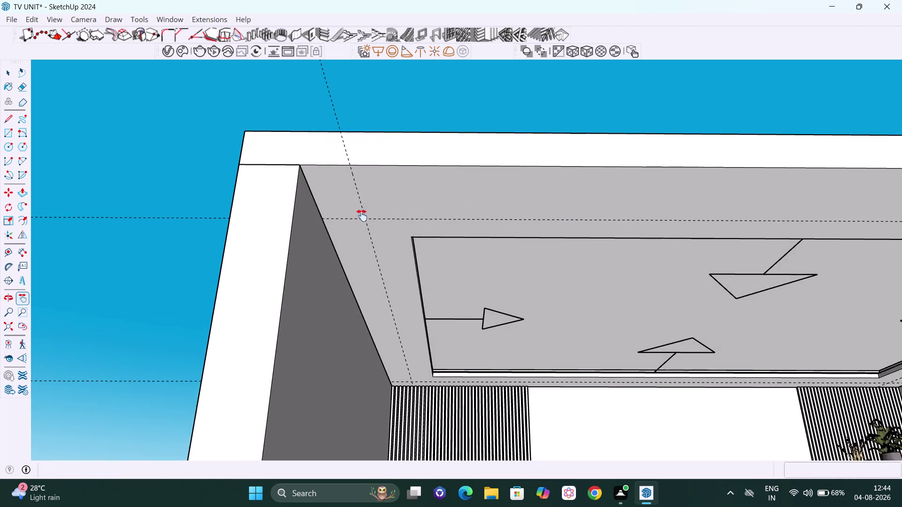
scroll(up, 3)
scroll(up, 3)
middle_drag(363, 218, 369, 196)
Drop the copy at the left guide crossing and array it with /3.
key(Escape)
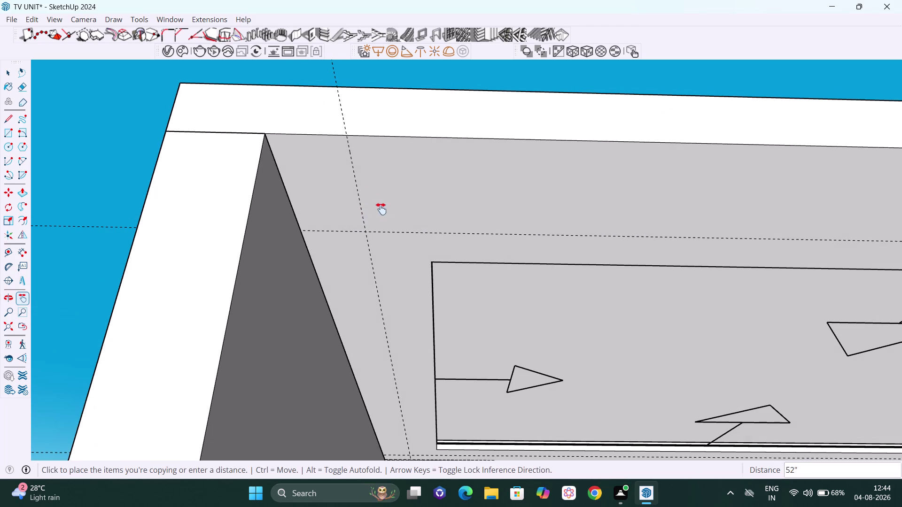
click(367, 232)
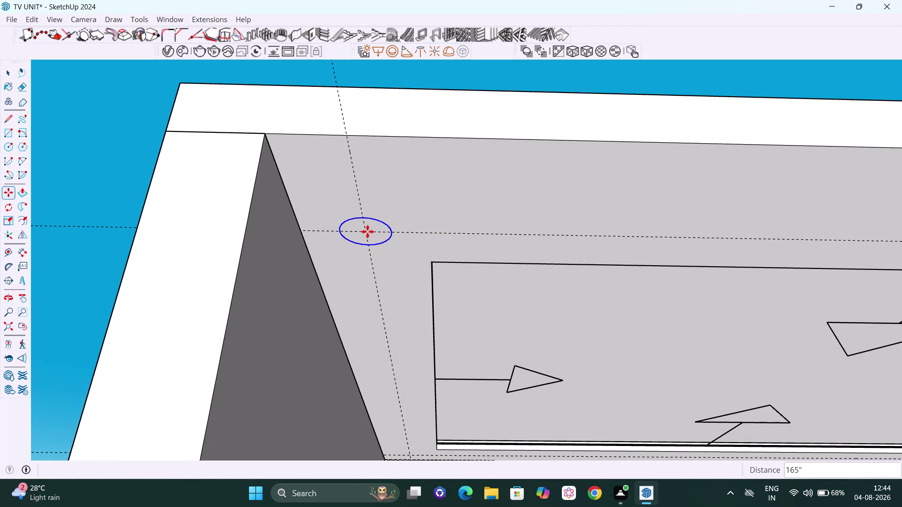
text(/3)
key(Return)
key(space)
scroll(down, 3)
scroll(down, 3)
scroll(down, 3)
middle_drag(546, 267, 494, 258)
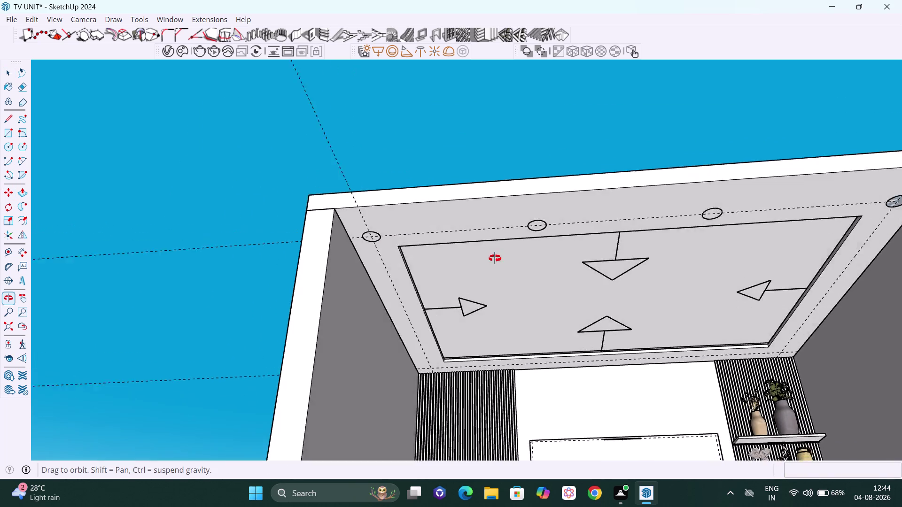
Select the left corner circle plus the next two circles along the border.
middle_drag(495, 258, 484, 281)
scroll(up, 3)
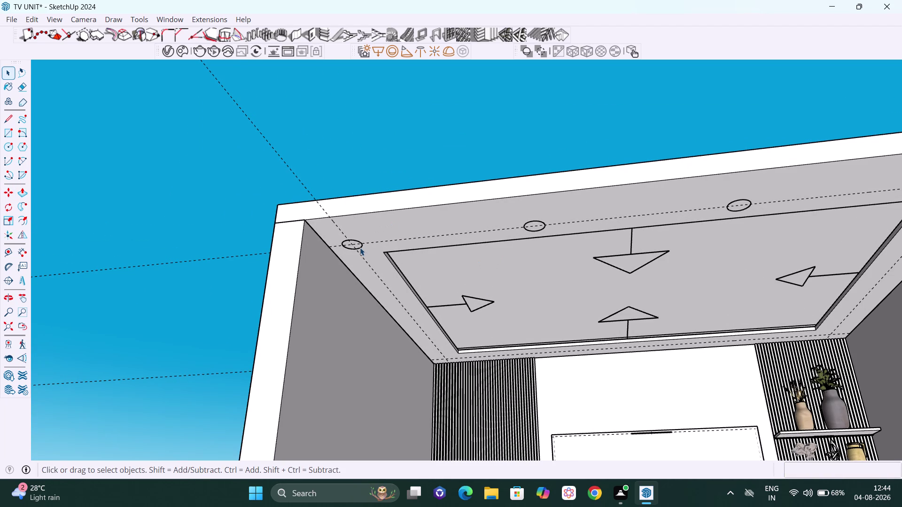
click(360, 246)
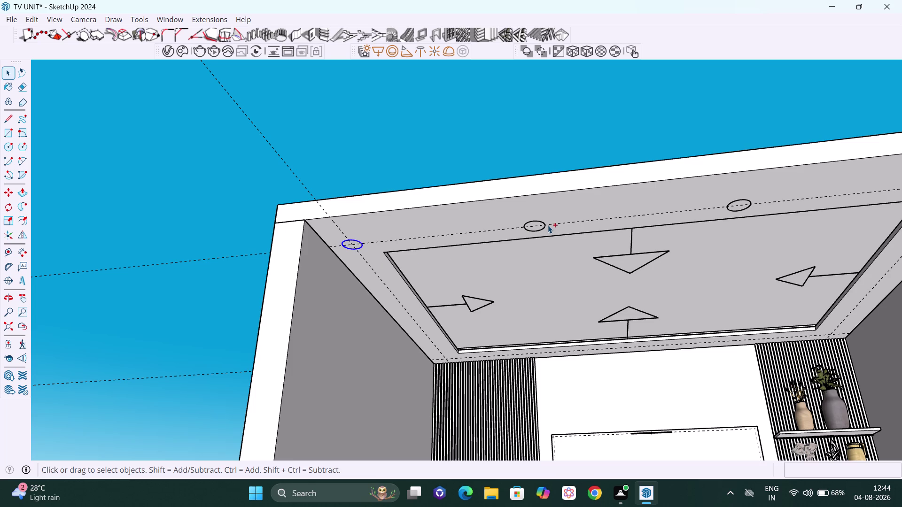
click(539, 231)
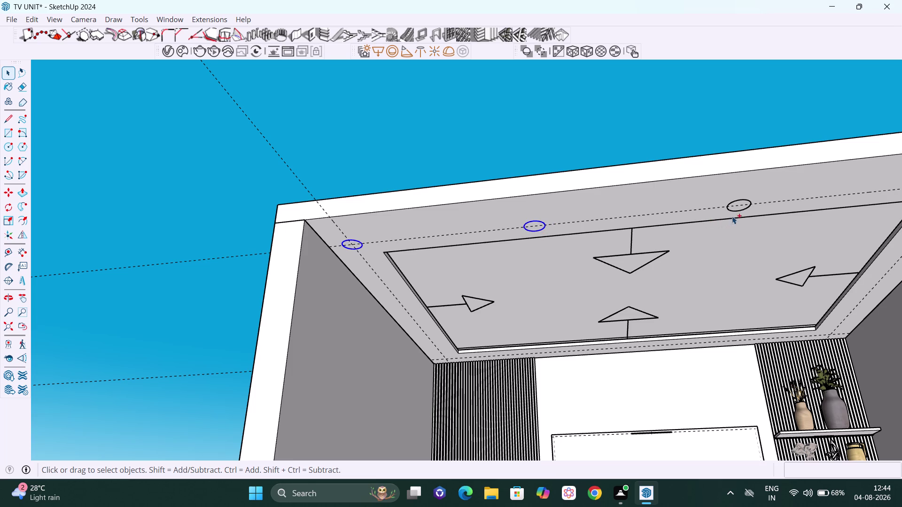
click(735, 211)
Add the right corner circle to the selection.
scroll(down, 3)
scroll(down, 3)
key(h)
drag(784, 218, 637, 236)
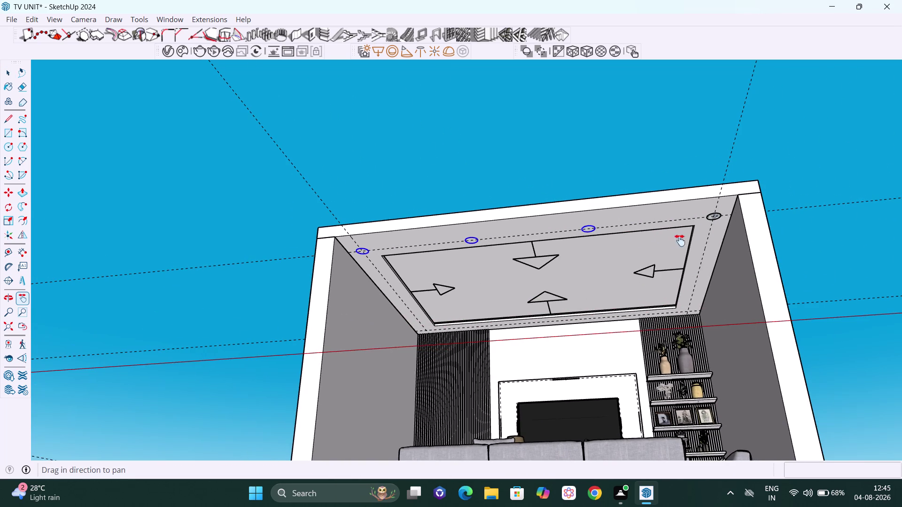
middle_drag(729, 261, 747, 273)
scroll(up, 3)
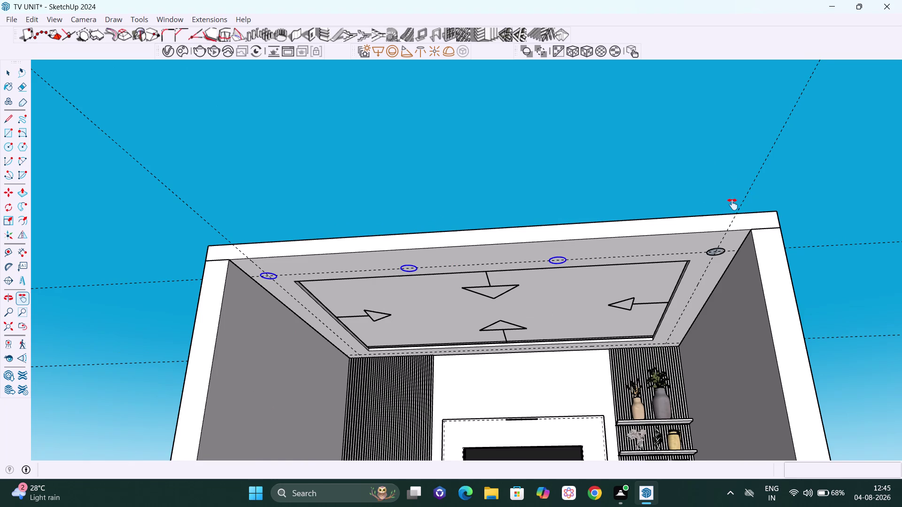
scroll(up, 3)
scroll(up, 3)
key(Escape)
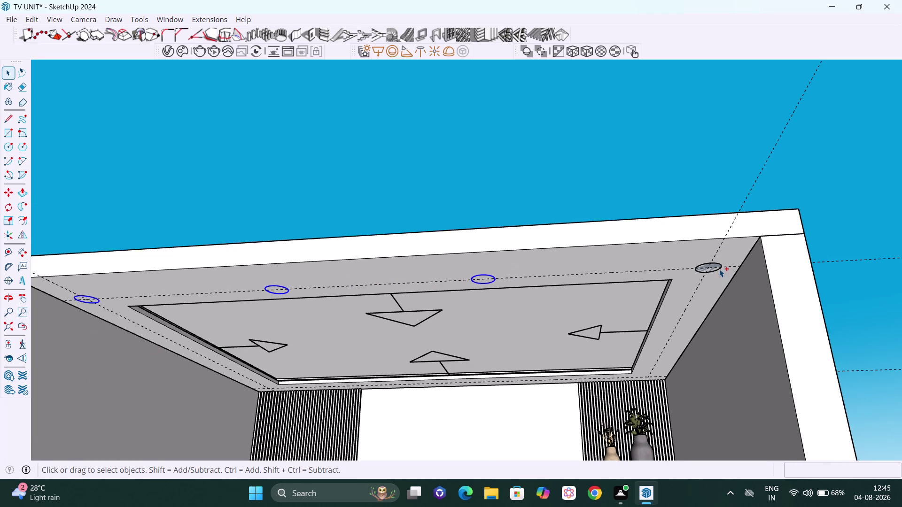
click(719, 269)
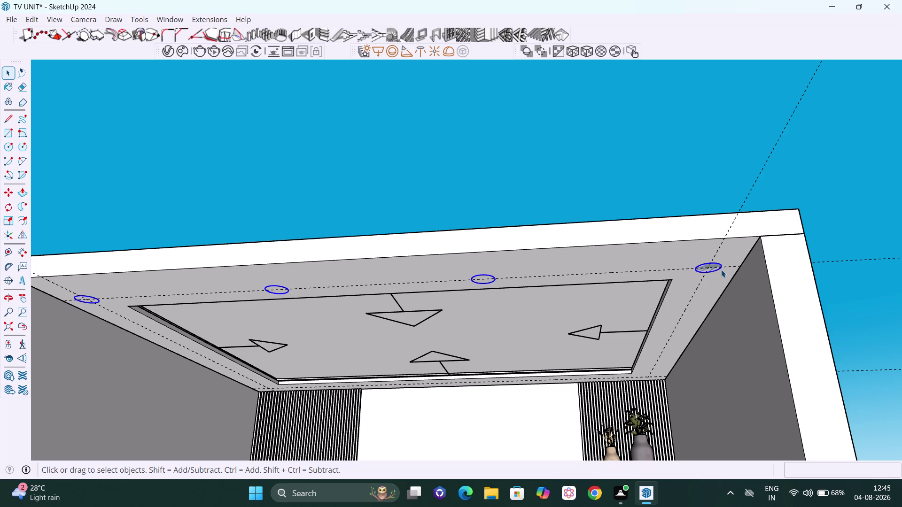